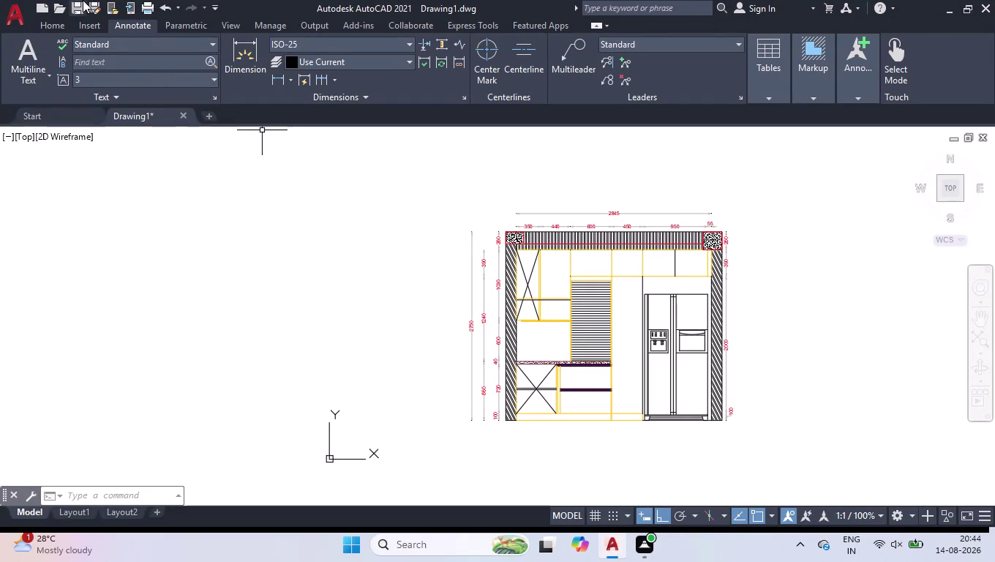
Draw a multiline text box inside the upper-left cabinet panel.
click(50, 22)
click(287, 47)
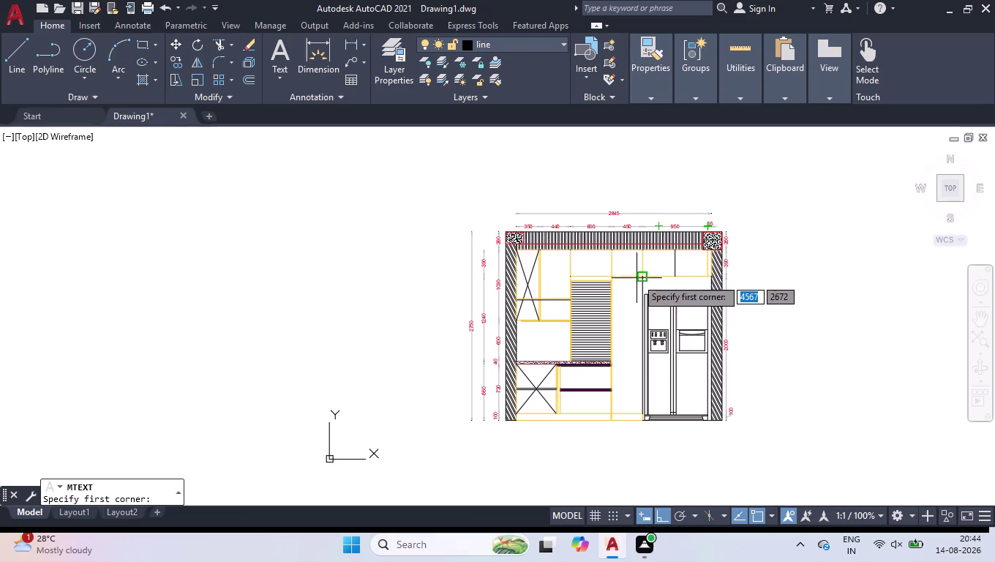
scroll(up, 3)
click(377, 278)
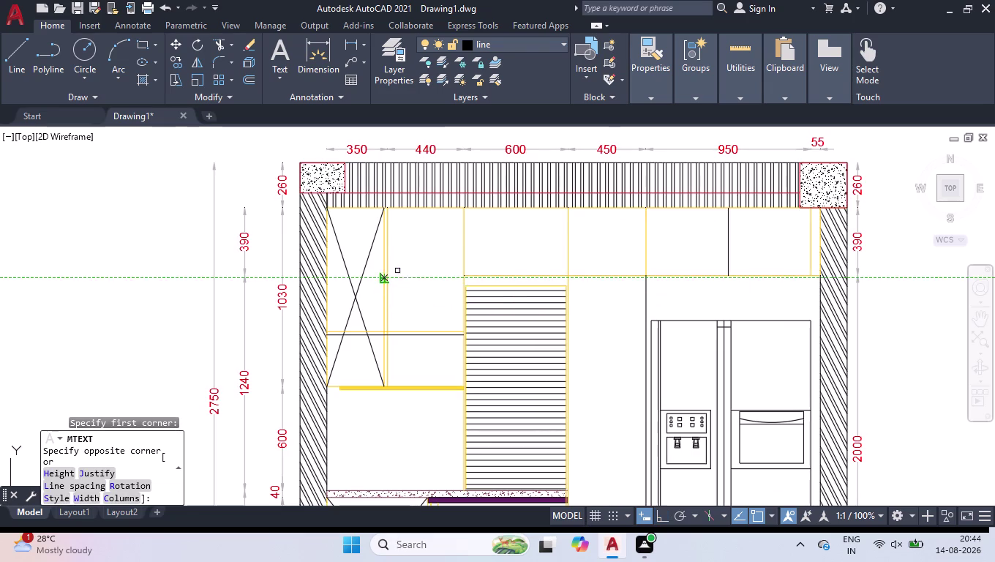
click(423, 311)
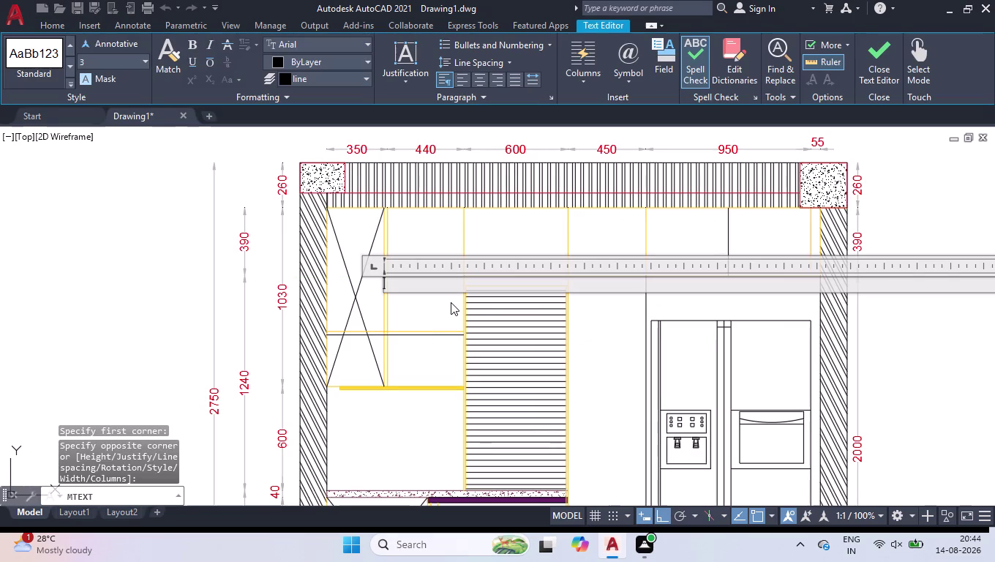
Enter '1-Openable Shutter' and narrow the text width so it wraps onto two lines.
key(1)
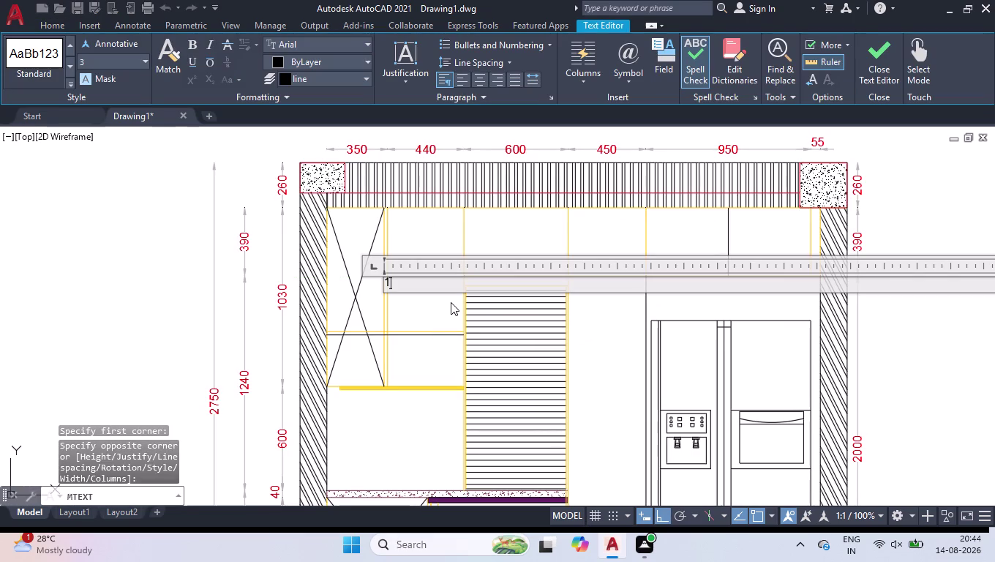
key(minus)
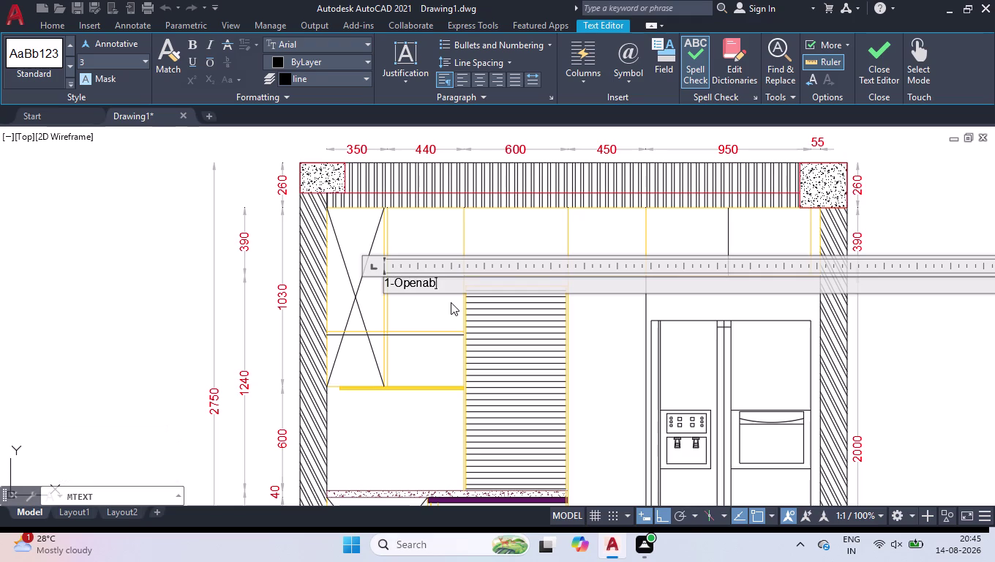
key(space)
key(BackSpace)
key(BackSpace)
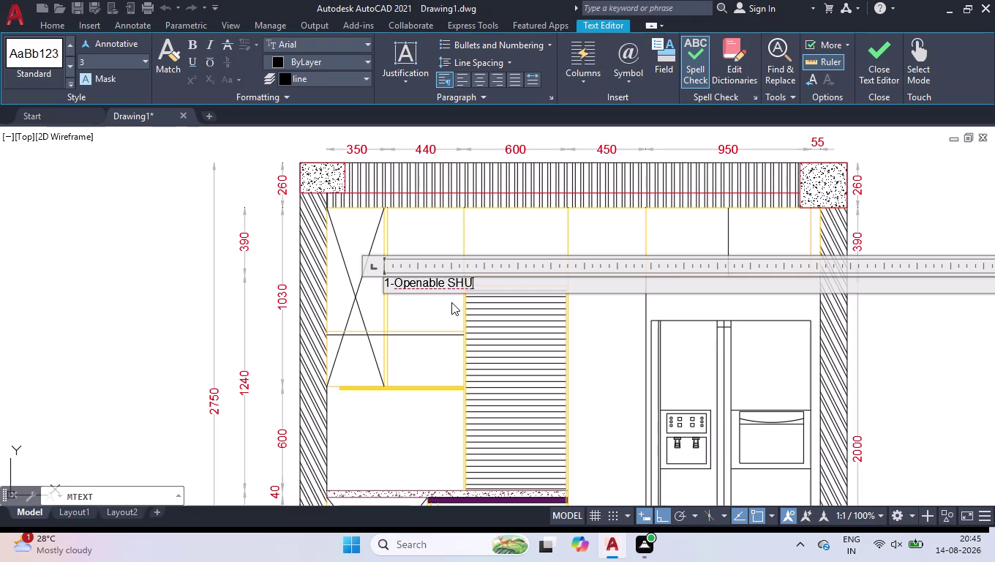
key(BackSpace)
key(BackSpace)
text(hutter)
scroll(down, 3)
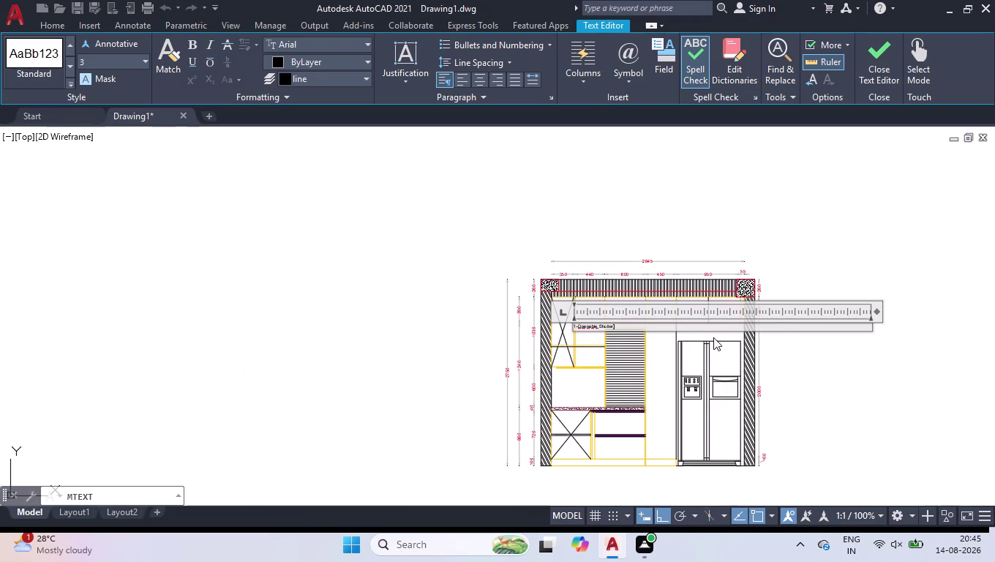
drag(877, 309, 695, 349)
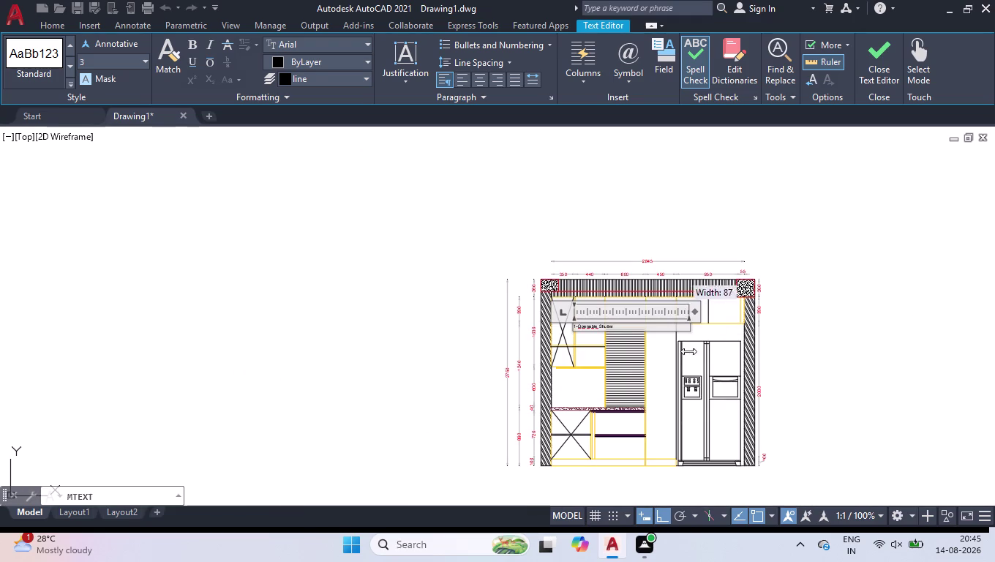
drag(694, 350, 608, 373)
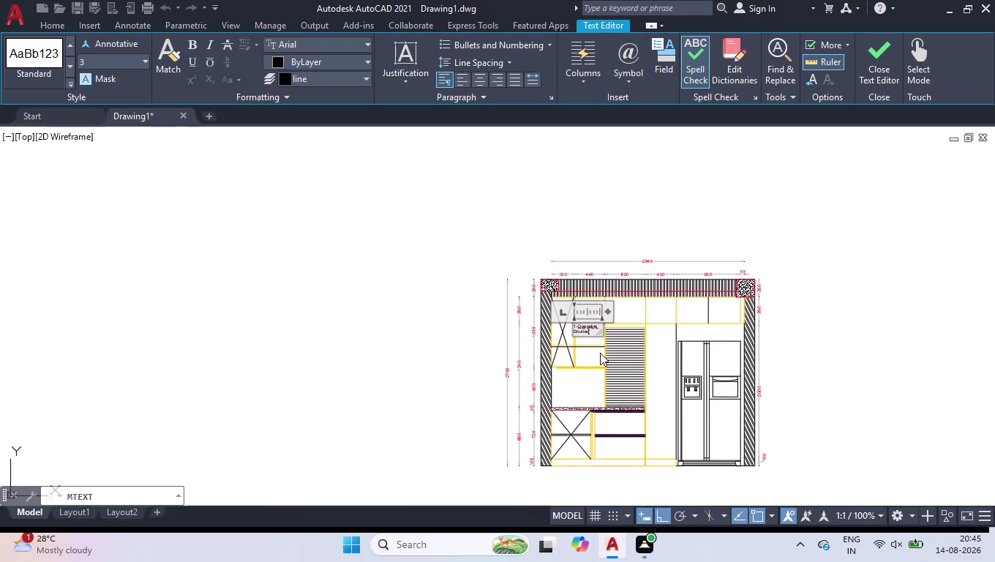
scroll(down, 3)
scroll(up, 3)
scroll(up, 3)
click(564, 298)
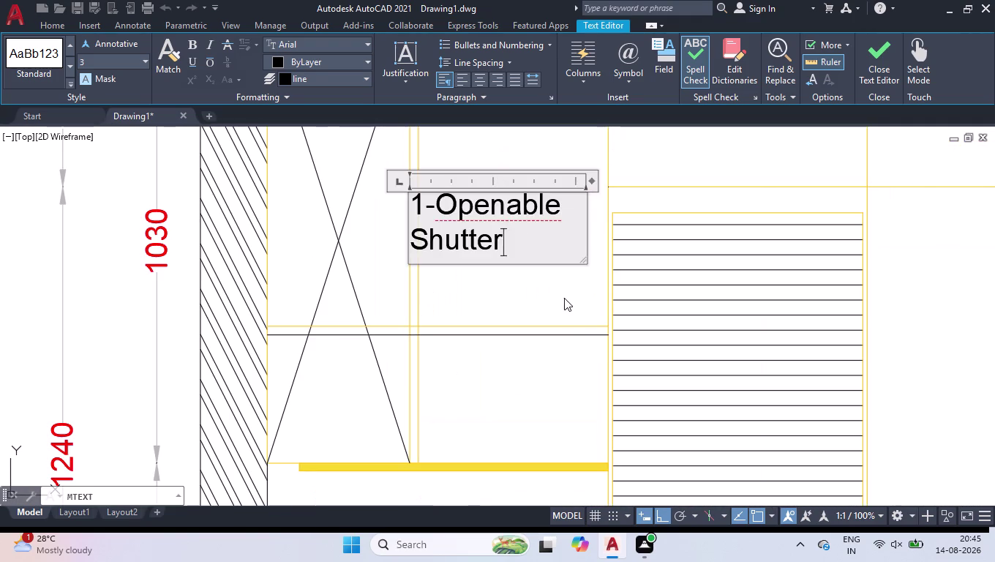
scroll(up, 3)
Place the shutter label, then select it and show its Properties.
click(423, 191)
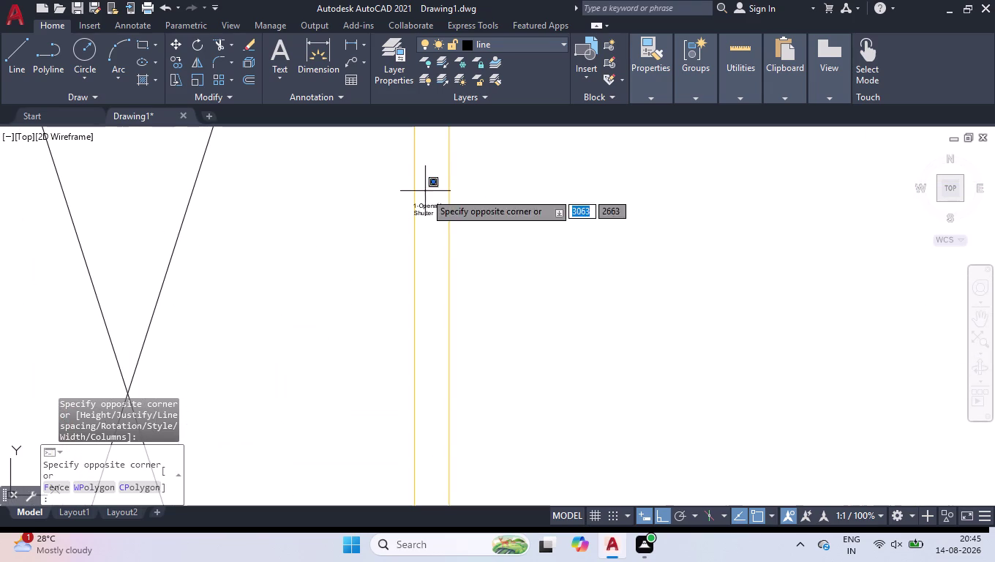
click(423, 215)
key(ctrl+1)
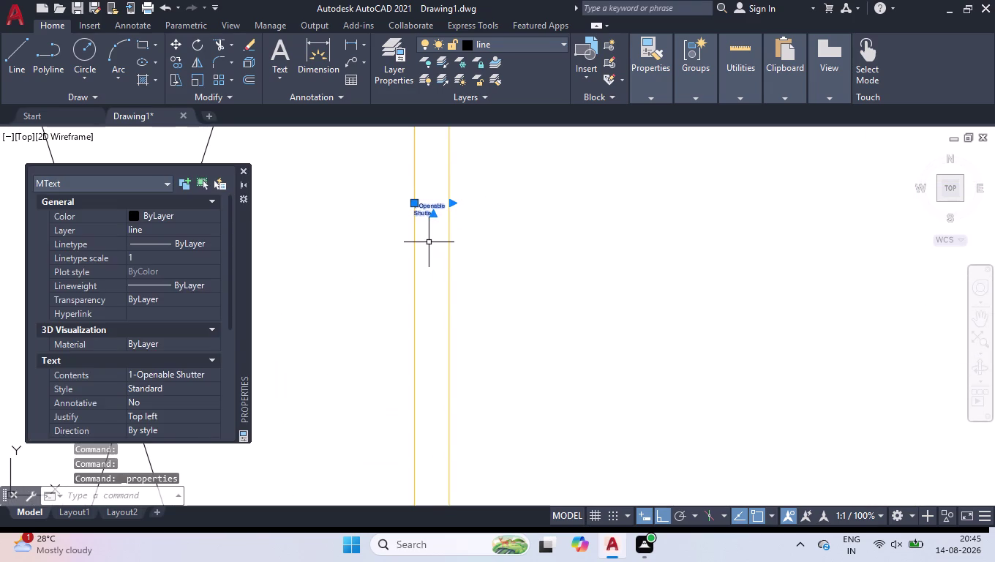
scroll(down, 3)
scroll(down, 3)
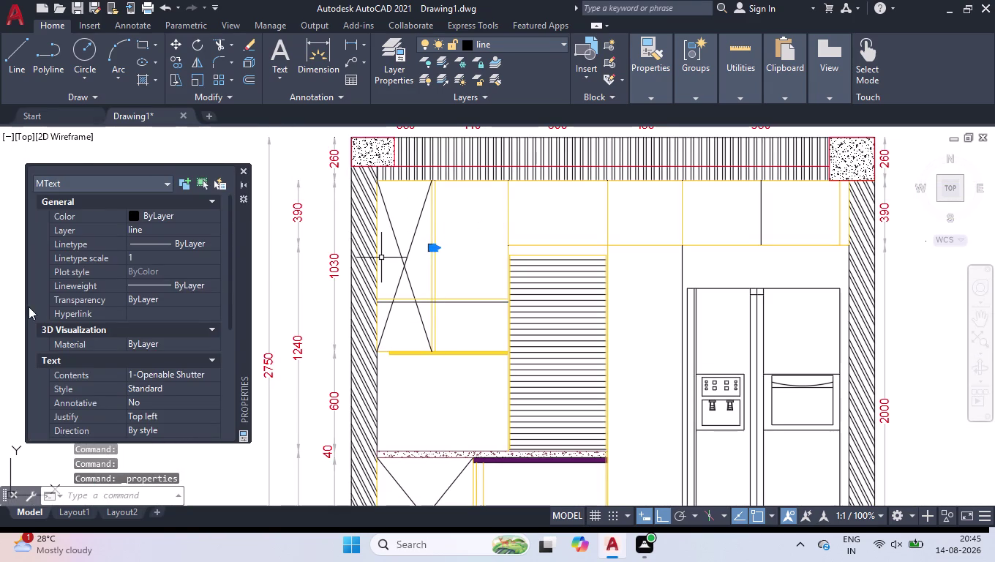
scroll(down, 3)
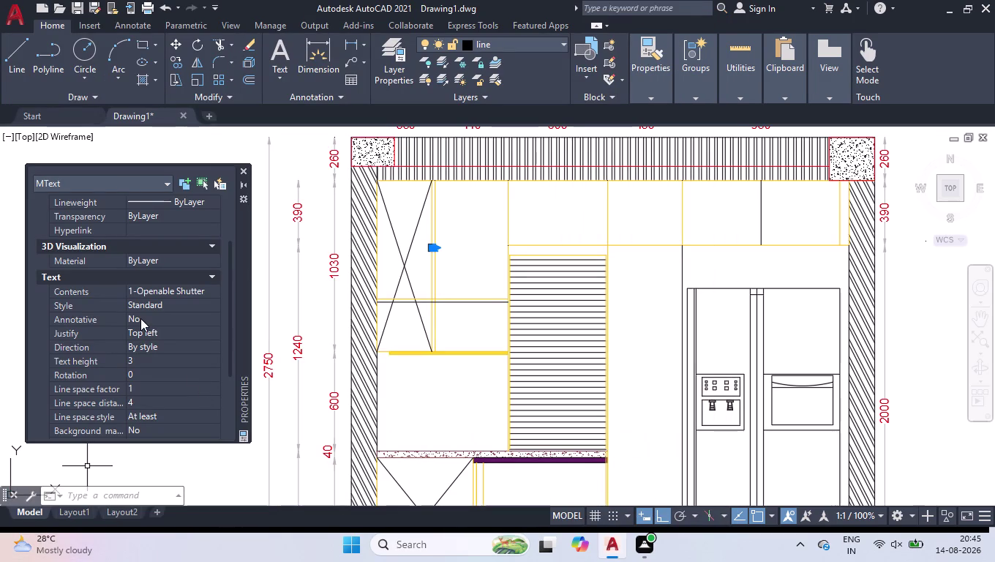
Change the label's text height to 40 and close the Properties palette.
click(142, 359)
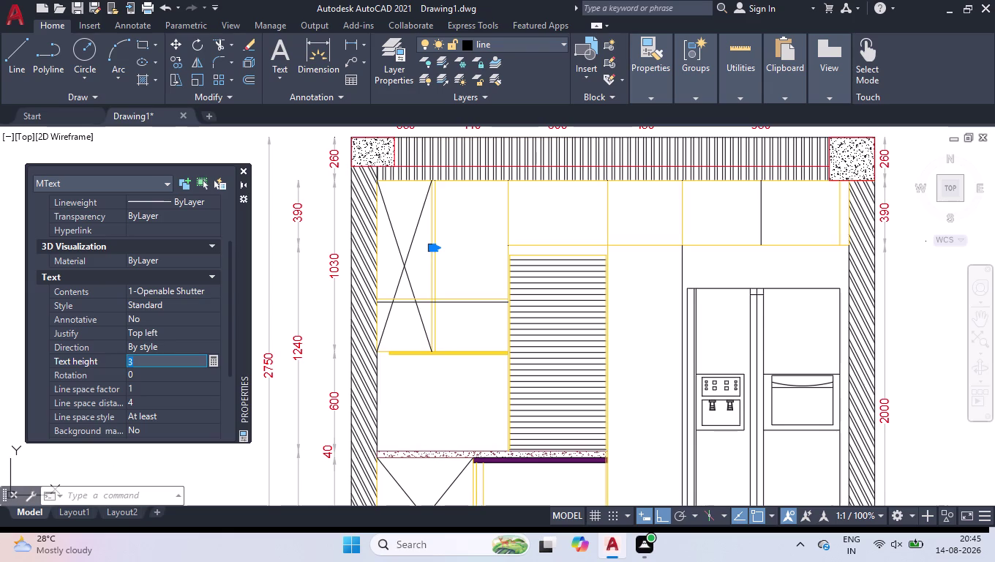
text(30)
key(Return)
click(141, 361)
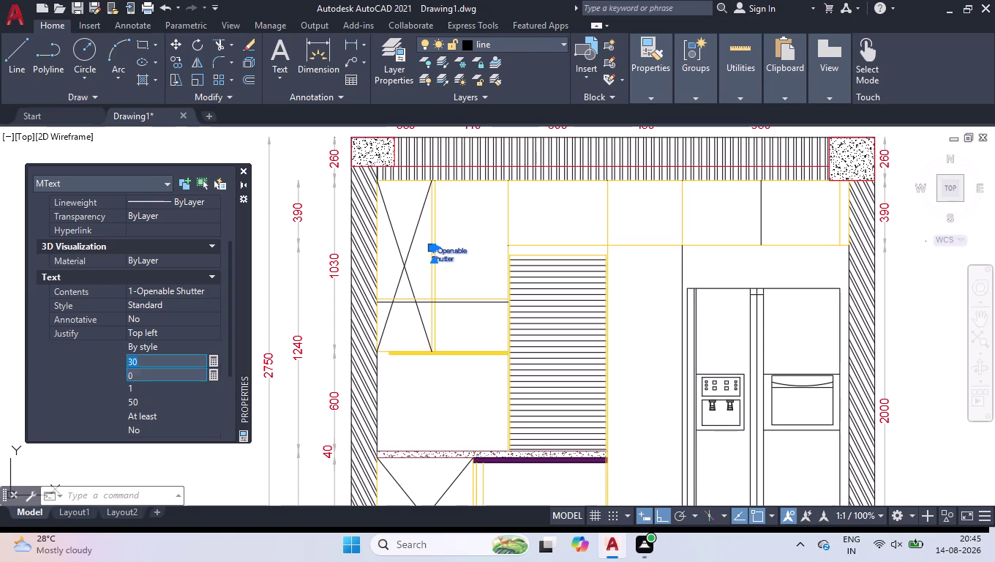
key(4)
key(0)
key(Return)
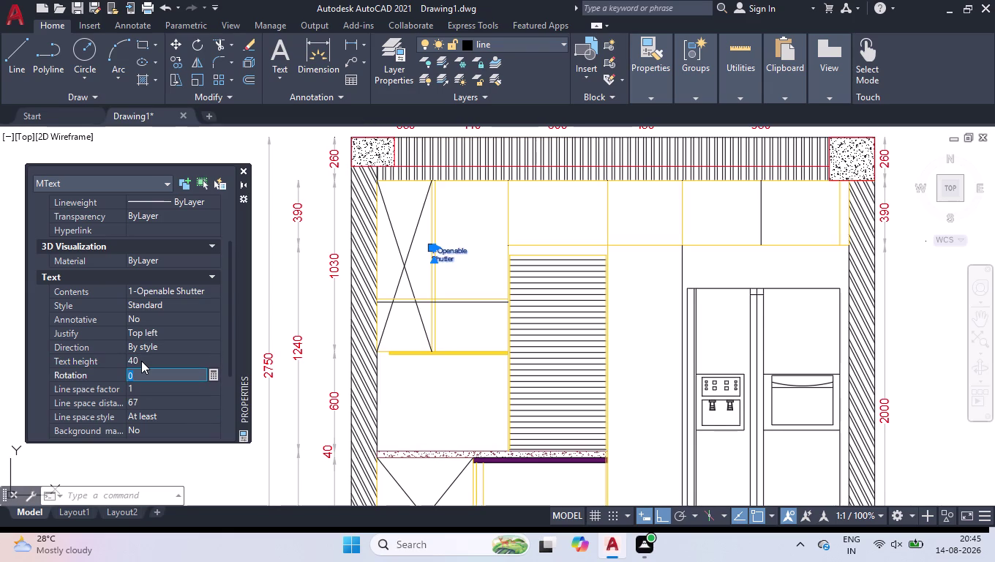
click(243, 172)
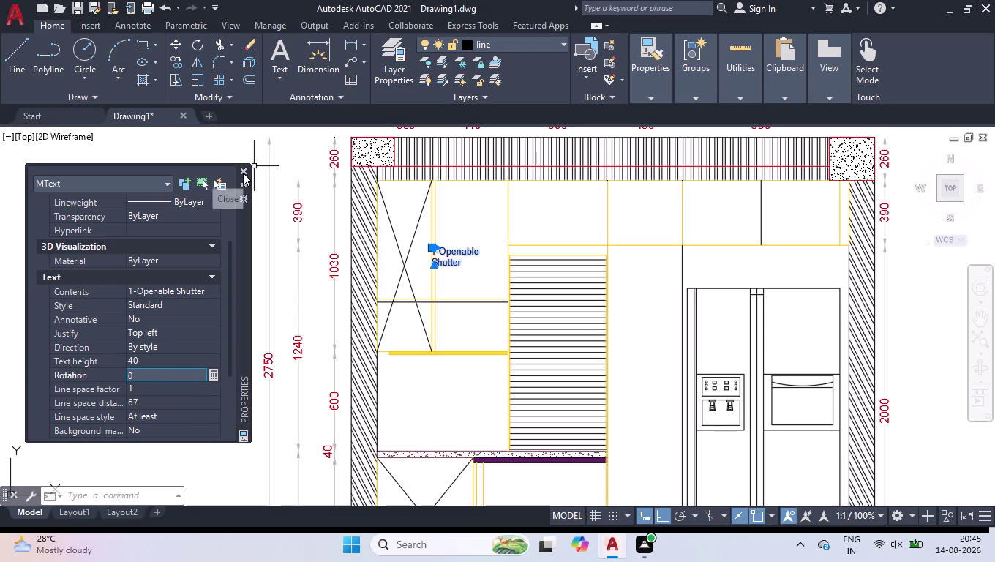
click(488, 204)
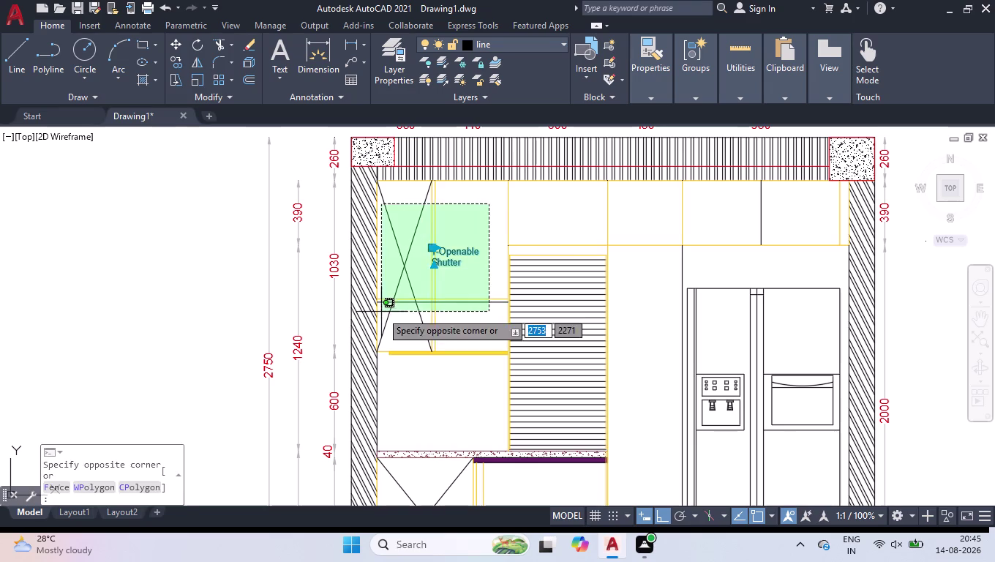
Move the 1-Openable Shutter label to a better spot in the upper-left panel.
click(381, 311)
scroll(up, 3)
click(474, 241)
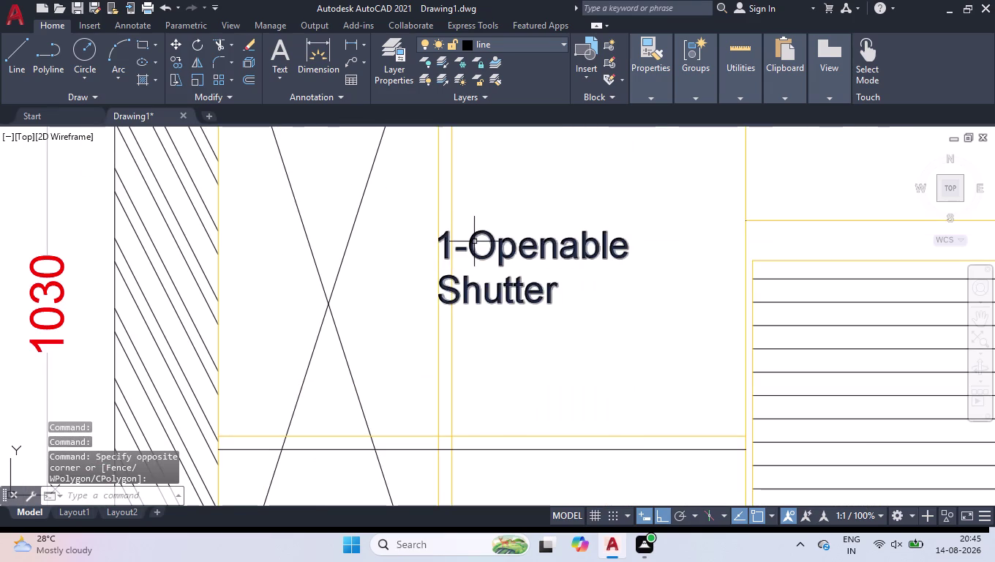
click(440, 232)
scroll(down, 3)
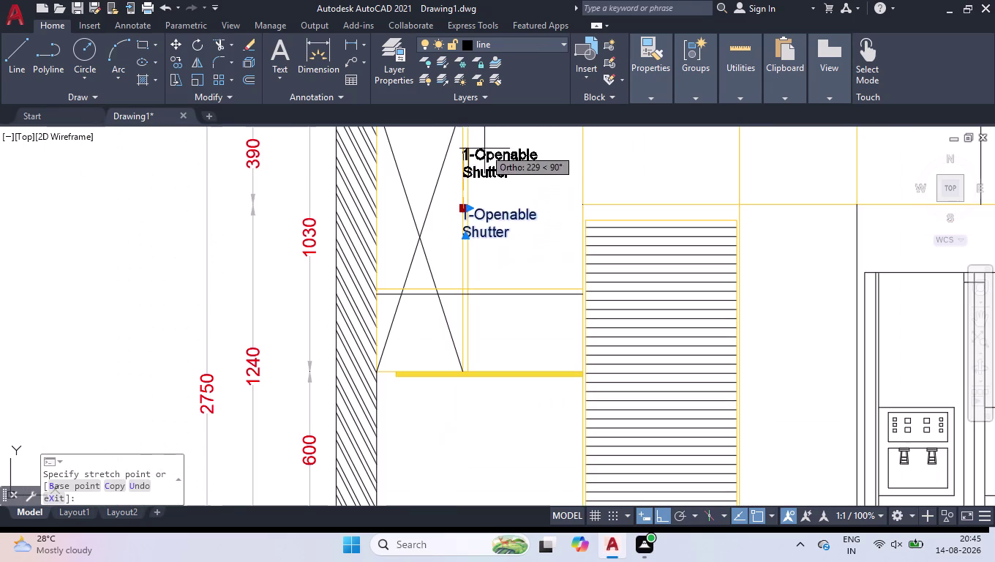
click(680, 519)
scroll(down, 3)
scroll(up, 3)
scroll(up, 3)
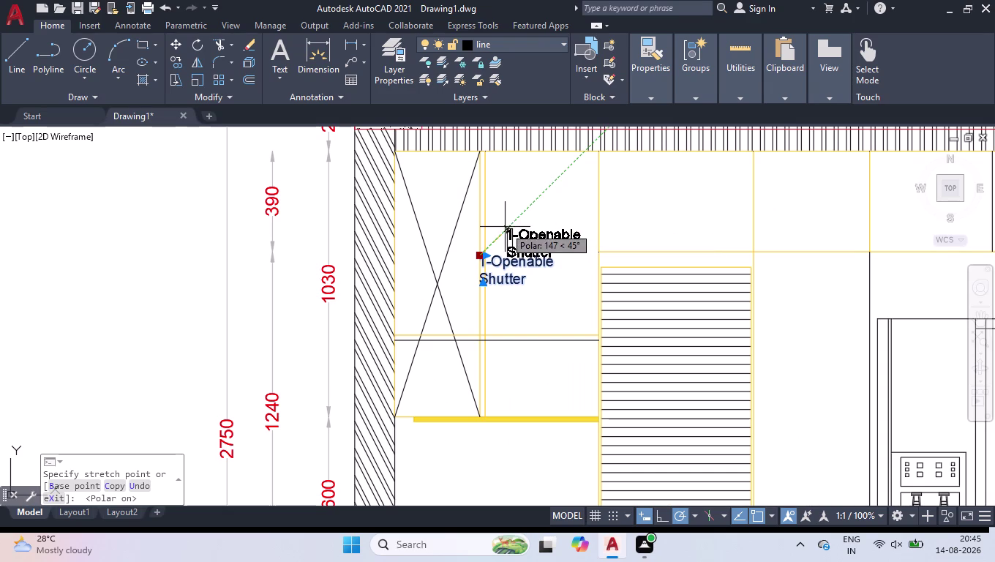
click(505, 227)
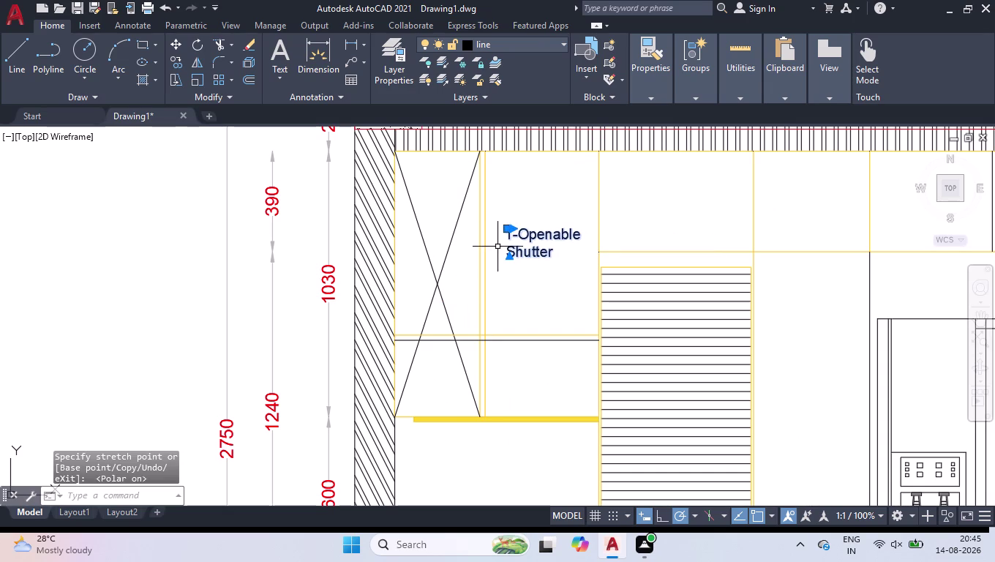
Copy the shutter label into two lower-left panels, the next upper panel and the roller shutter panel.
text(co)
key(Return)
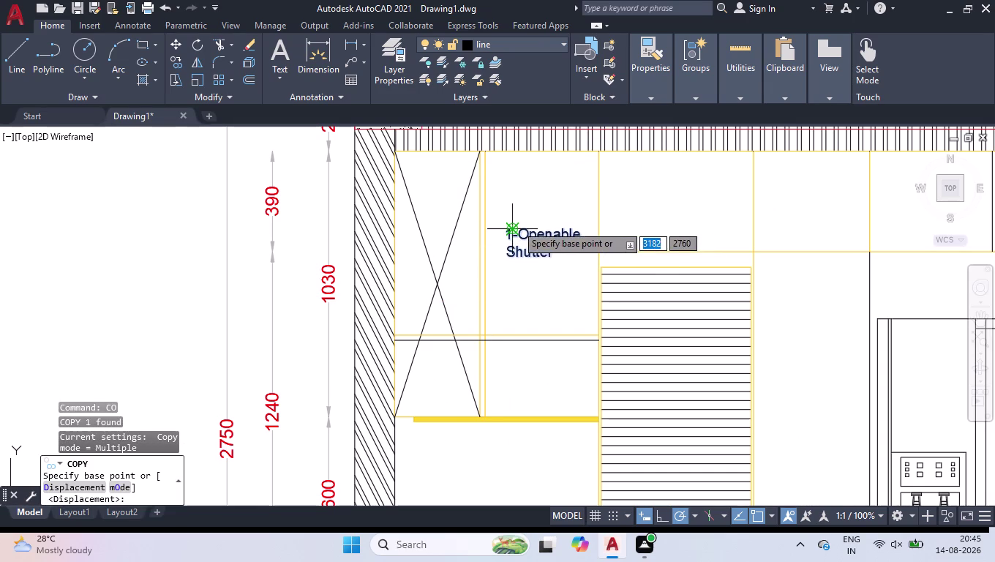
click(502, 235)
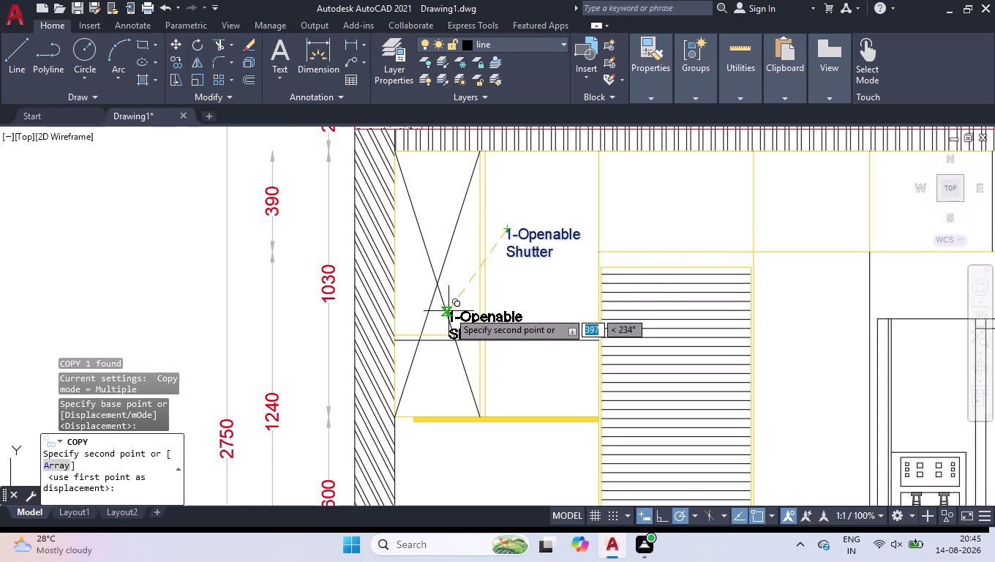
click(449, 310)
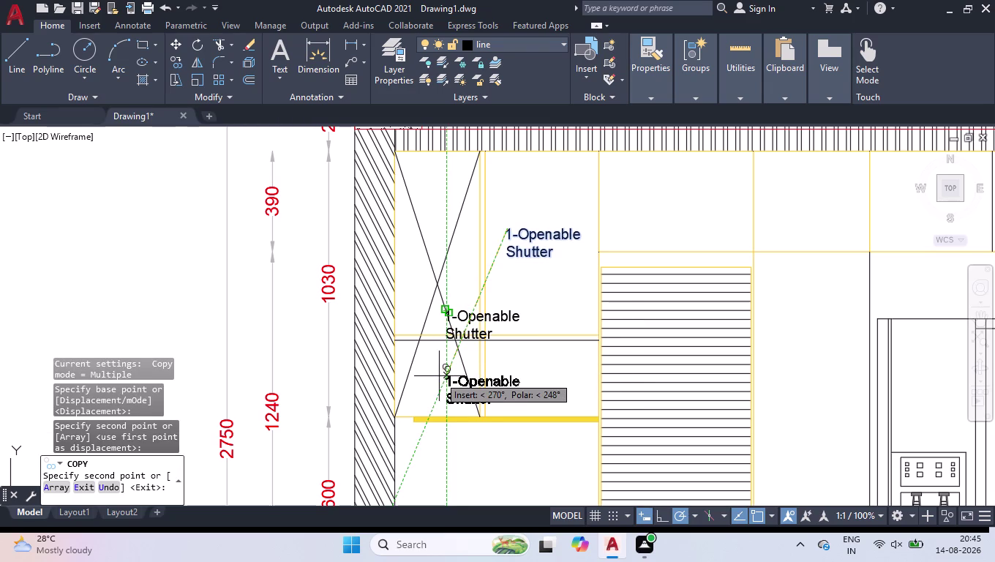
click(439, 376)
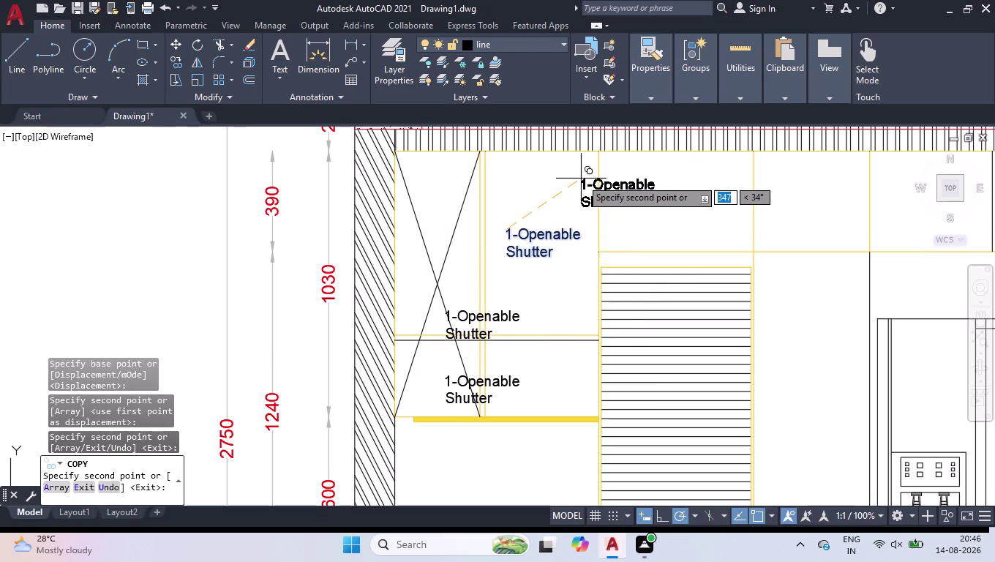
click(583, 179)
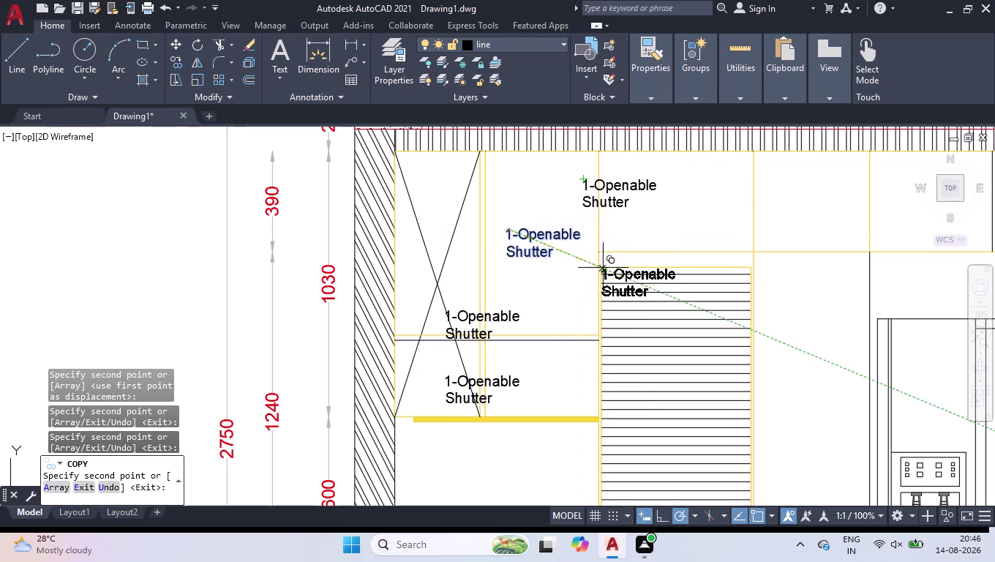
click(586, 289)
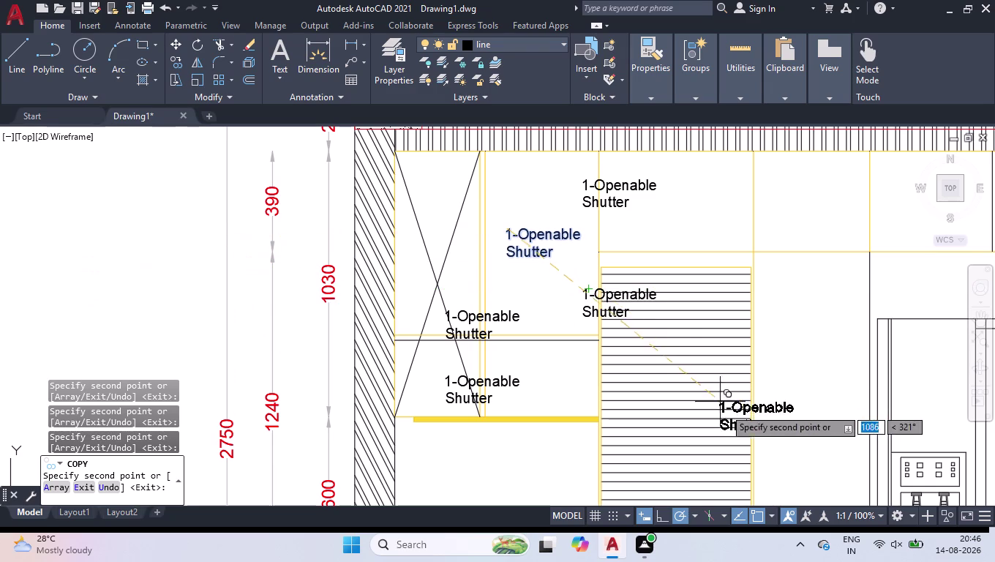
Add label copies to the slatted panel, an upper cabinet, and cabinets above and beside the fridge.
scroll(up, 3)
click(483, 329)
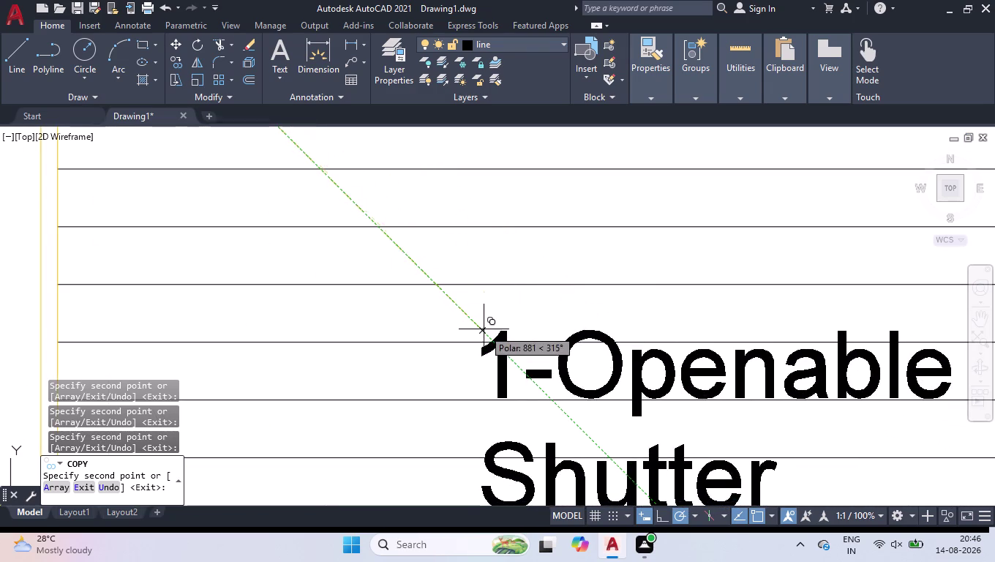
scroll(down, 3)
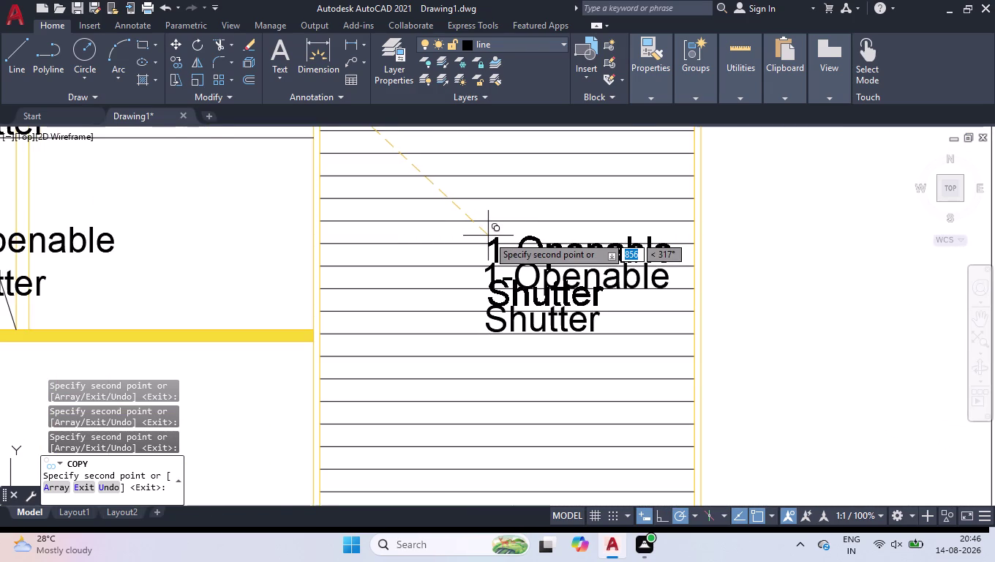
scroll(down, 3)
scroll(down, 3)
scroll(up, 3)
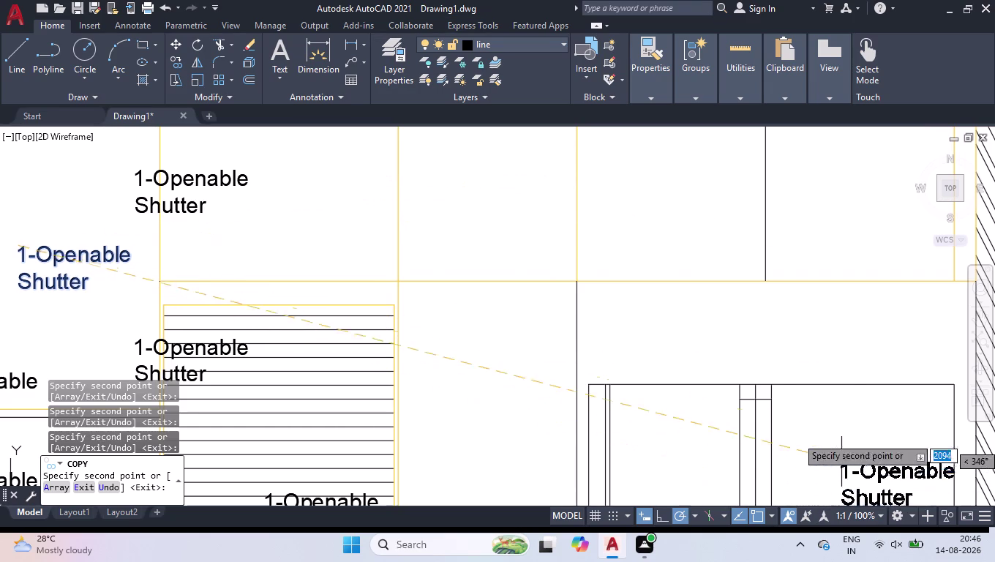
click(438, 154)
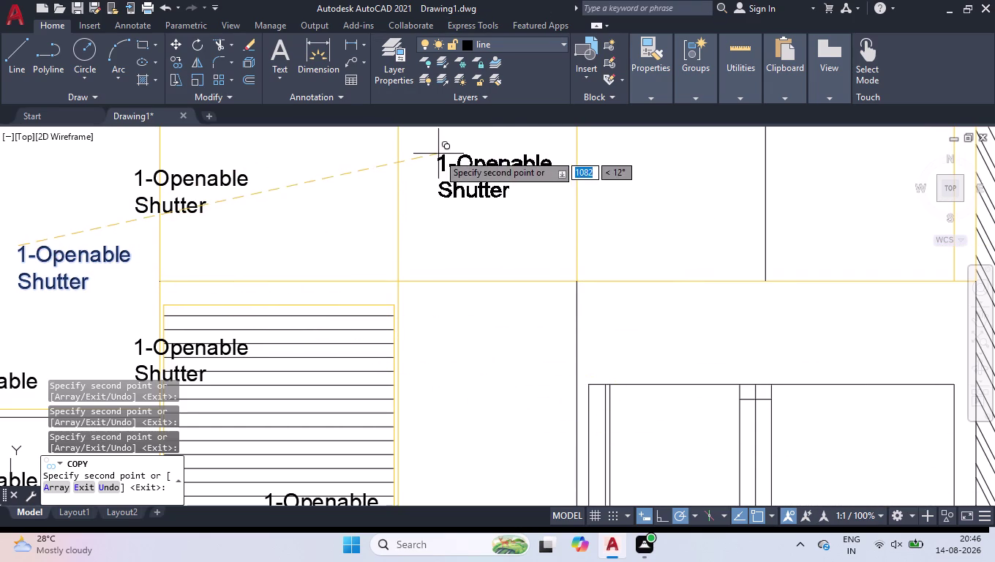
scroll(down, 3)
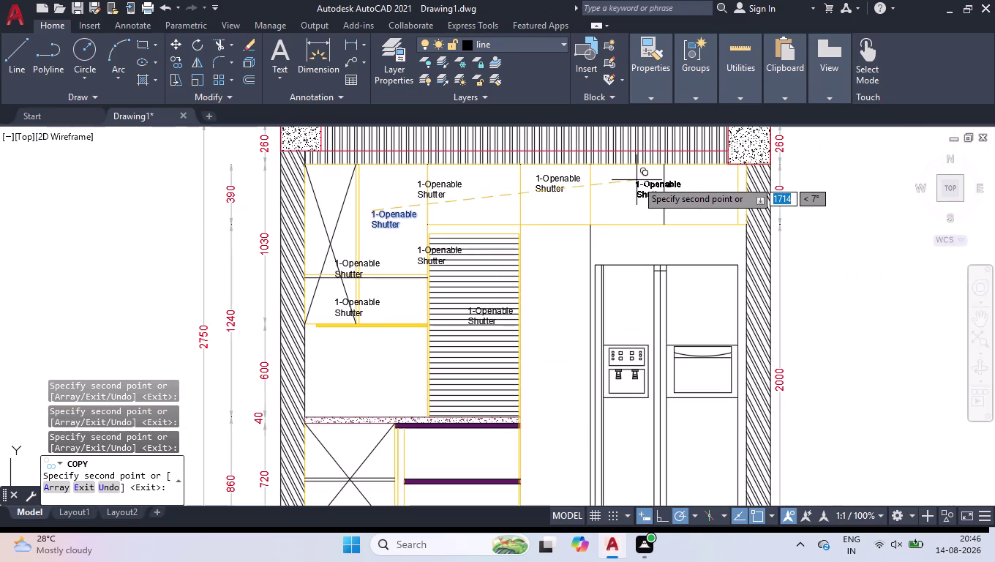
click(648, 182)
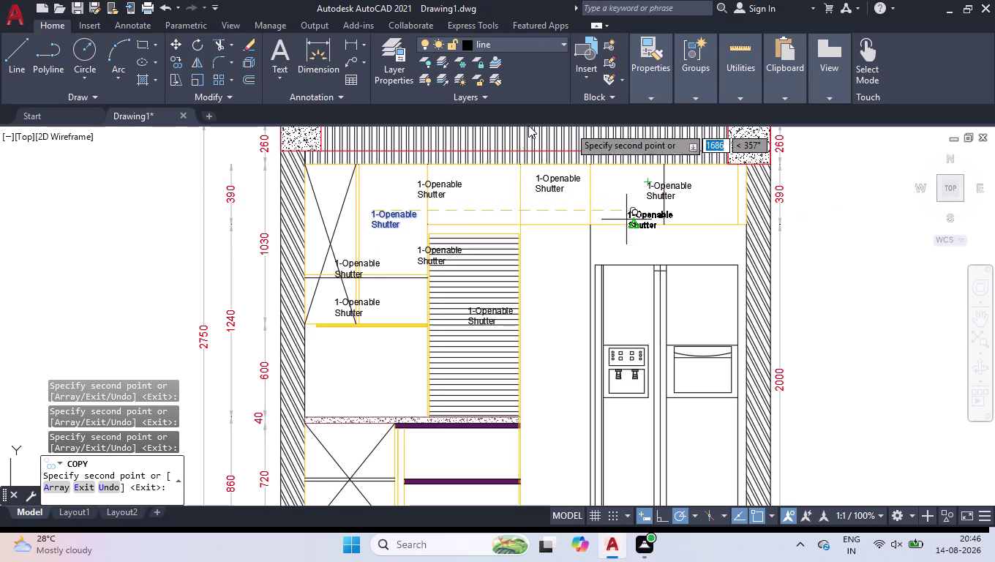
click(531, 270)
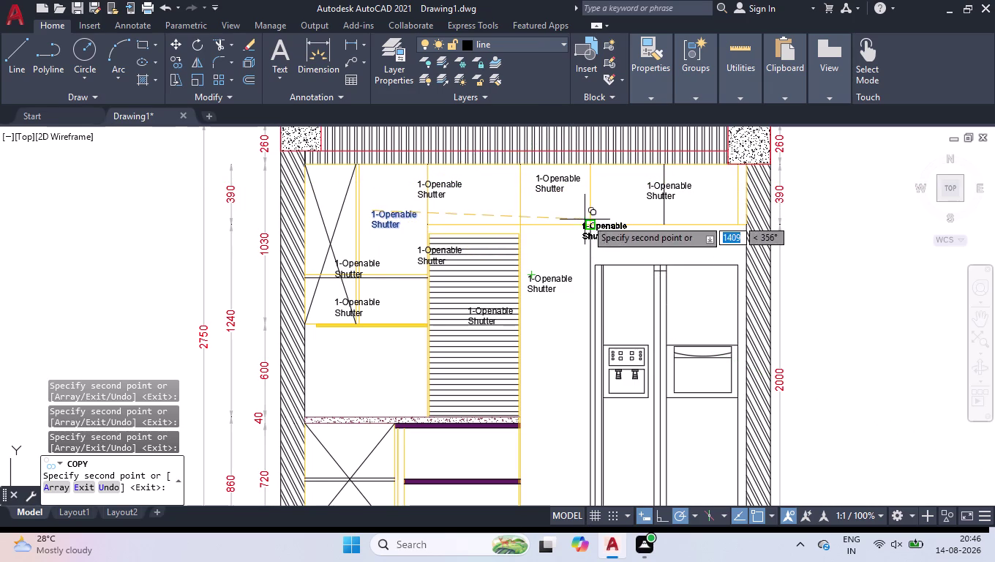
Add copies to a lower panel and the crossed base cabinet, then end the copy.
scroll(down, 3)
scroll(up, 3)
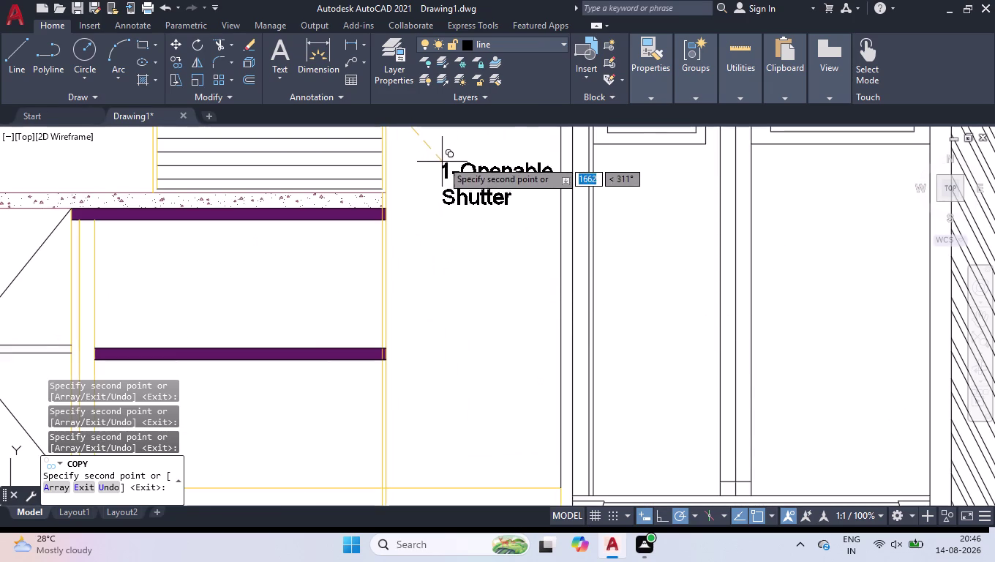
click(442, 160)
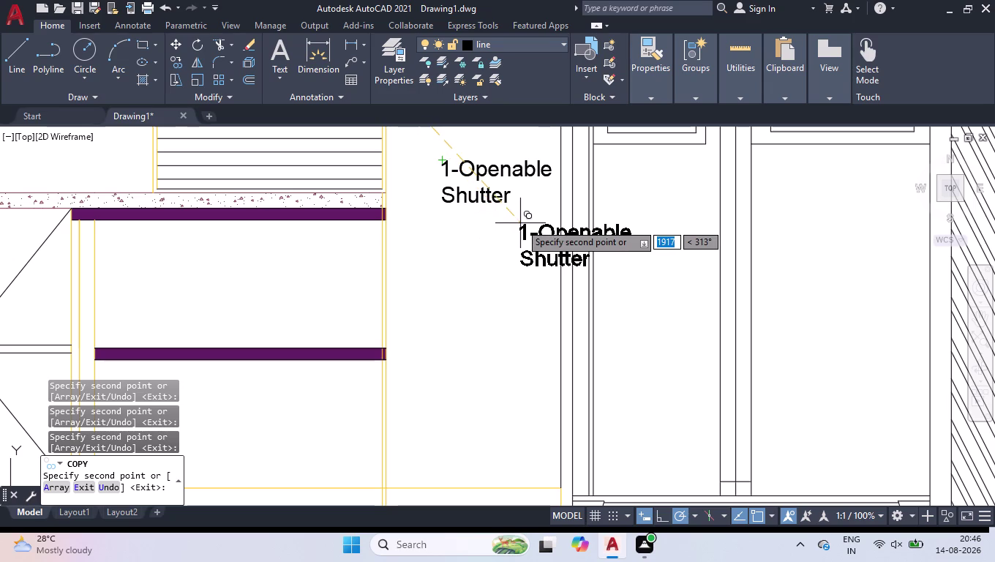
scroll(down, 3)
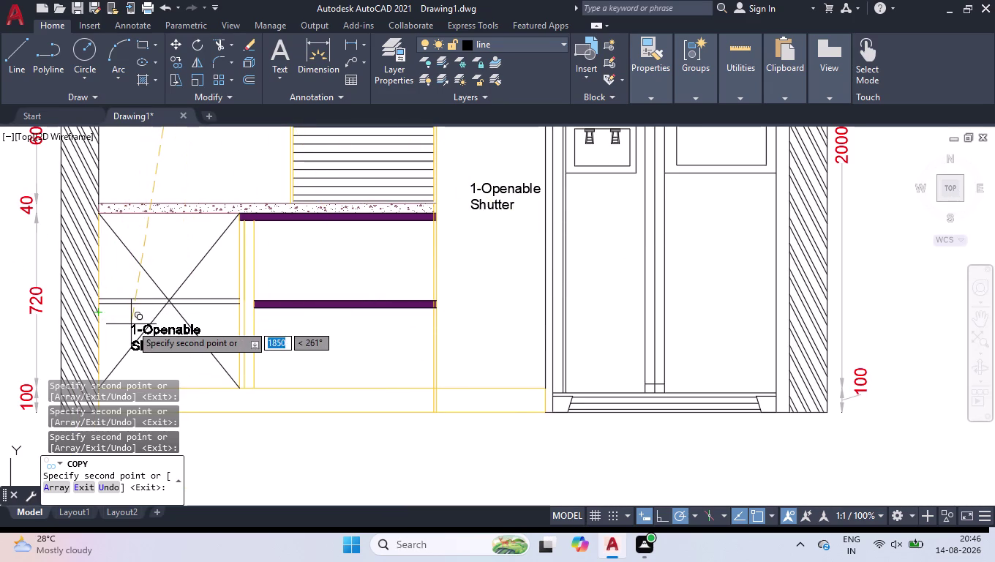
click(132, 324)
click(313, 244)
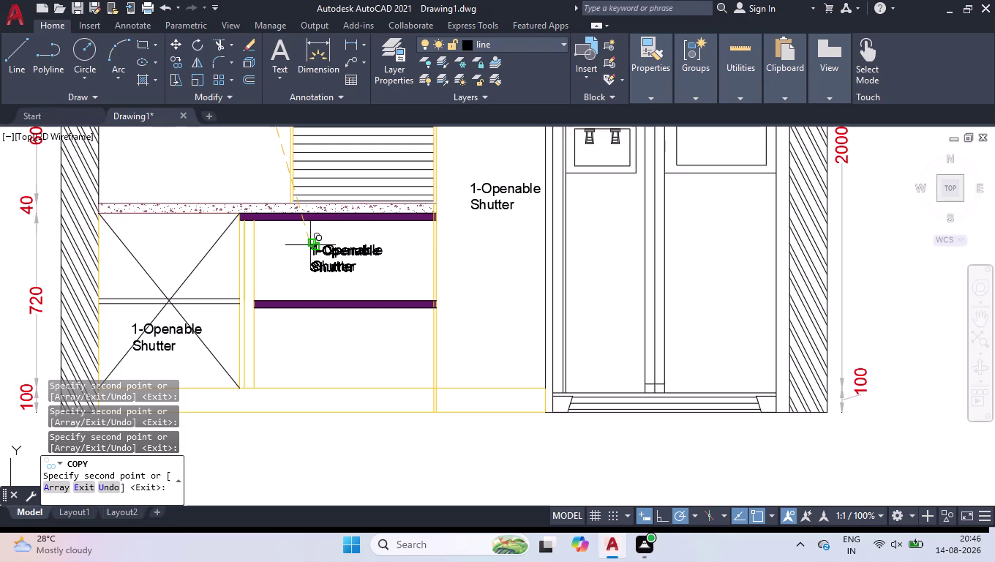
key(Return)
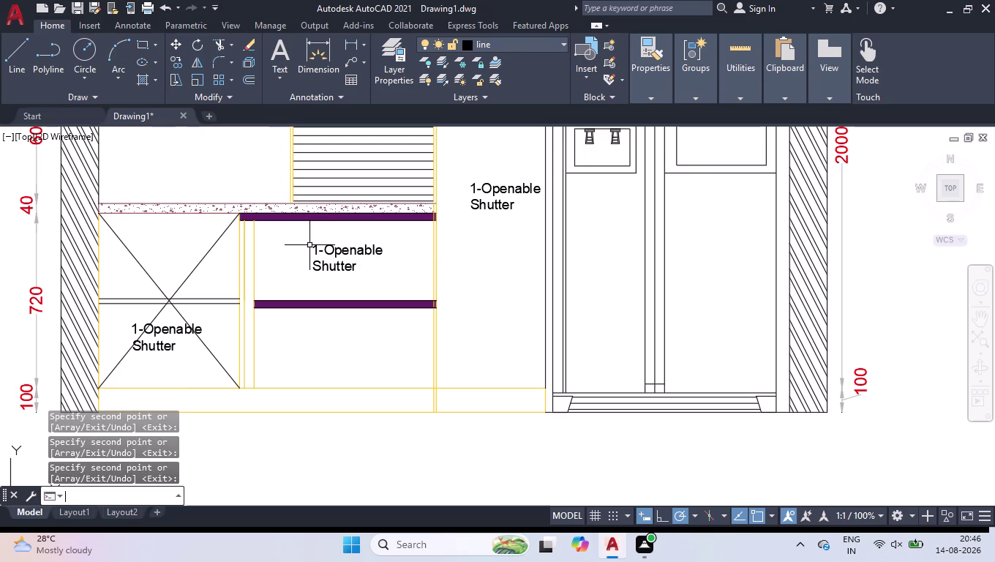
scroll(down, 3)
scroll(down, 3)
scroll(up, 3)
scroll(up, 3)
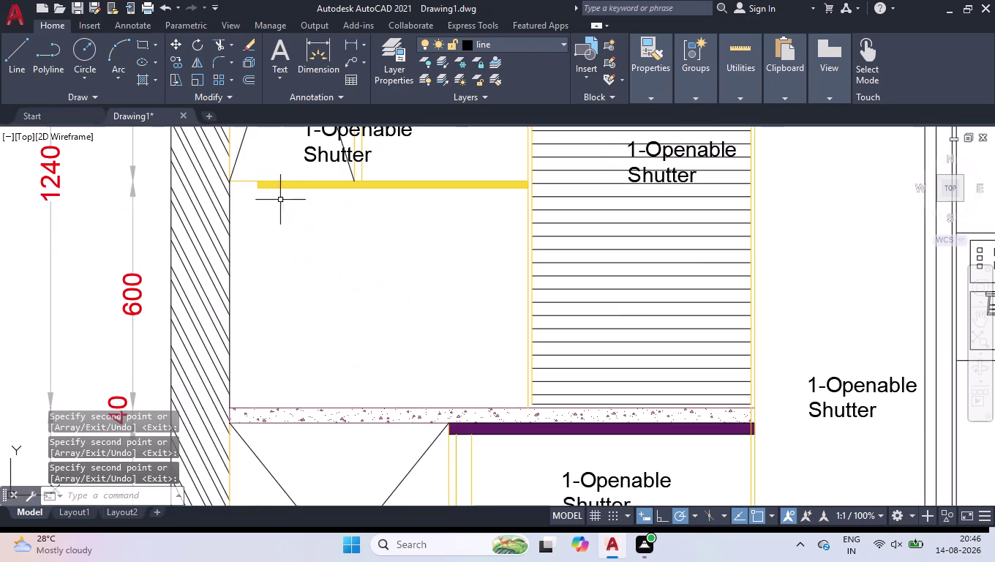
scroll(down, 3)
scroll(up, 3)
scroll(down, 3)
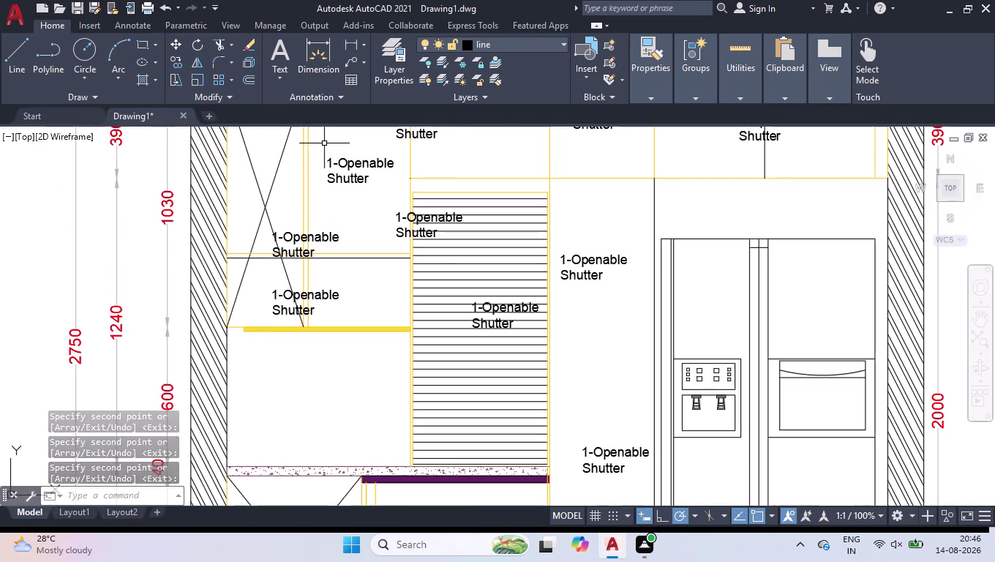
scroll(up, 3)
Start rewriting the crossed base cabinet's label as '1-L Corner' and widen its box to one line.
click(288, 367)
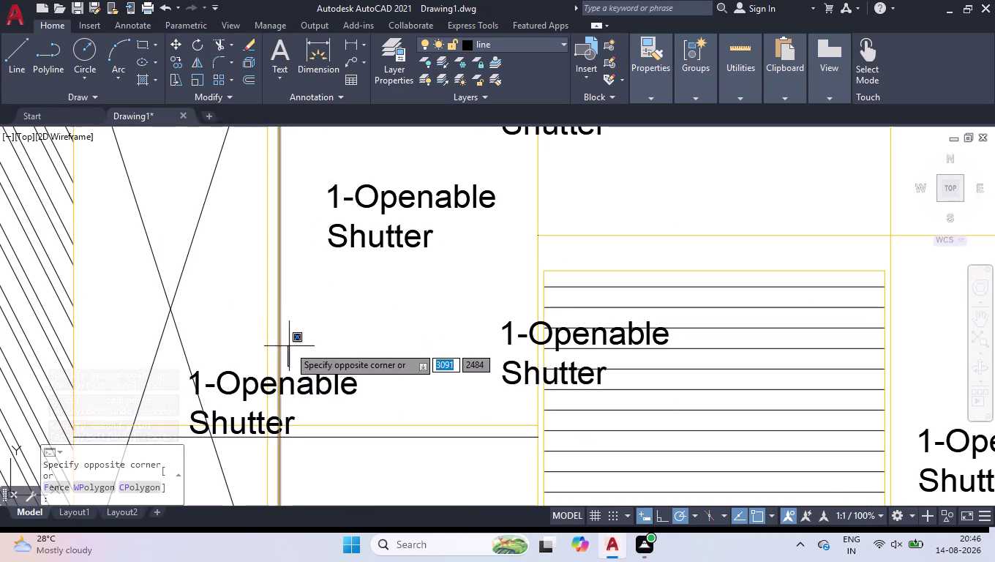
click(306, 368)
double_click(310, 379)
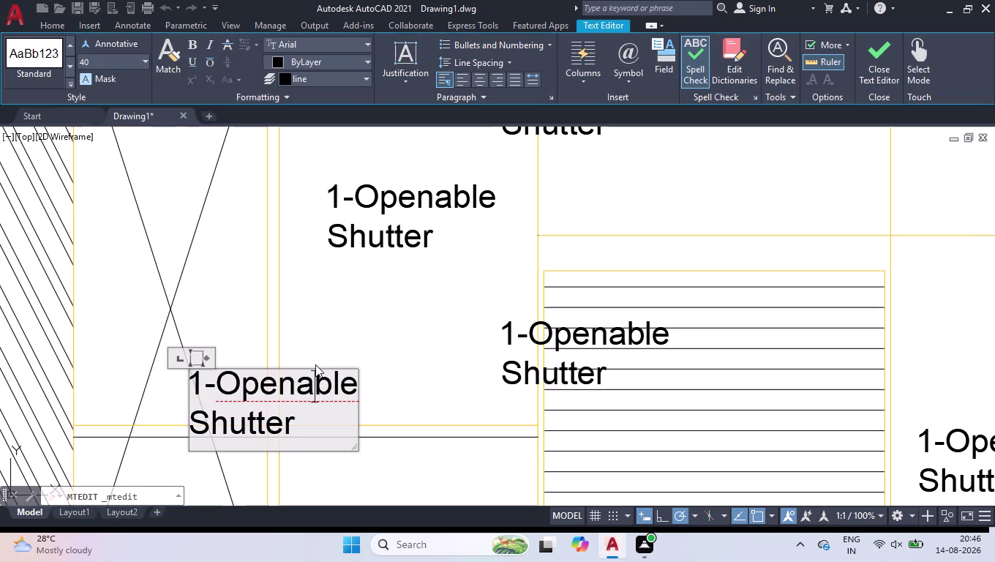
key(ctrl+a)
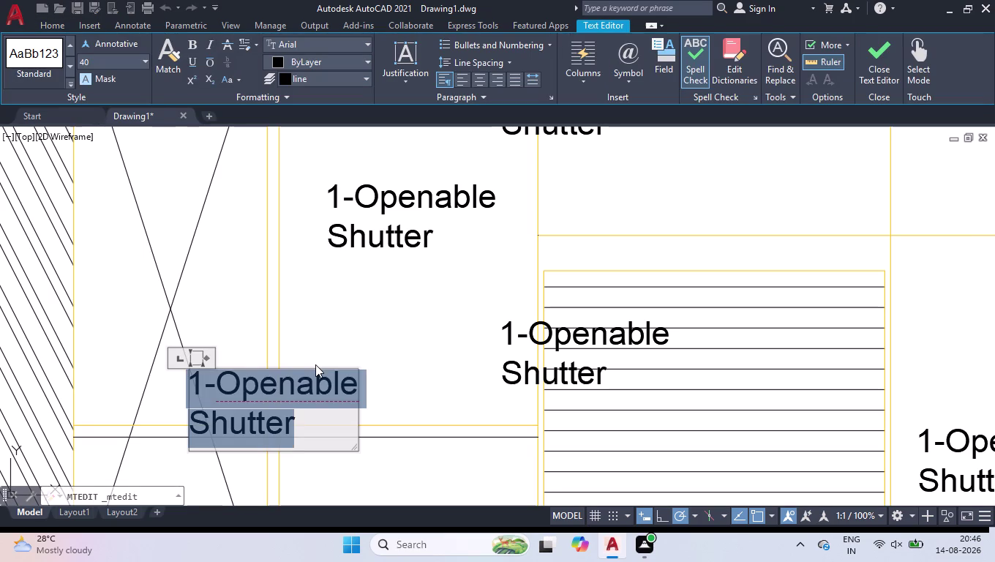
key(1)
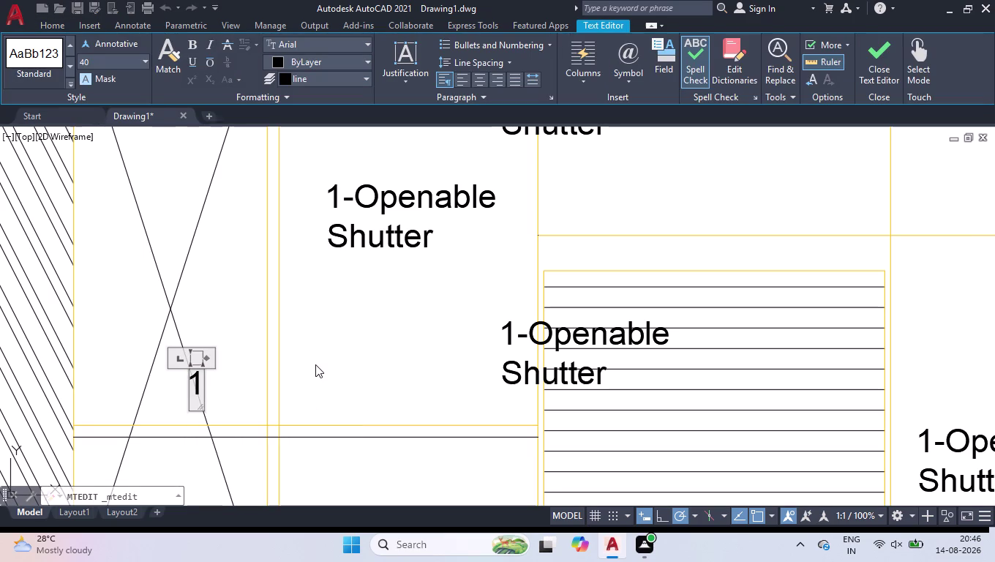
text(-L)
key(space)
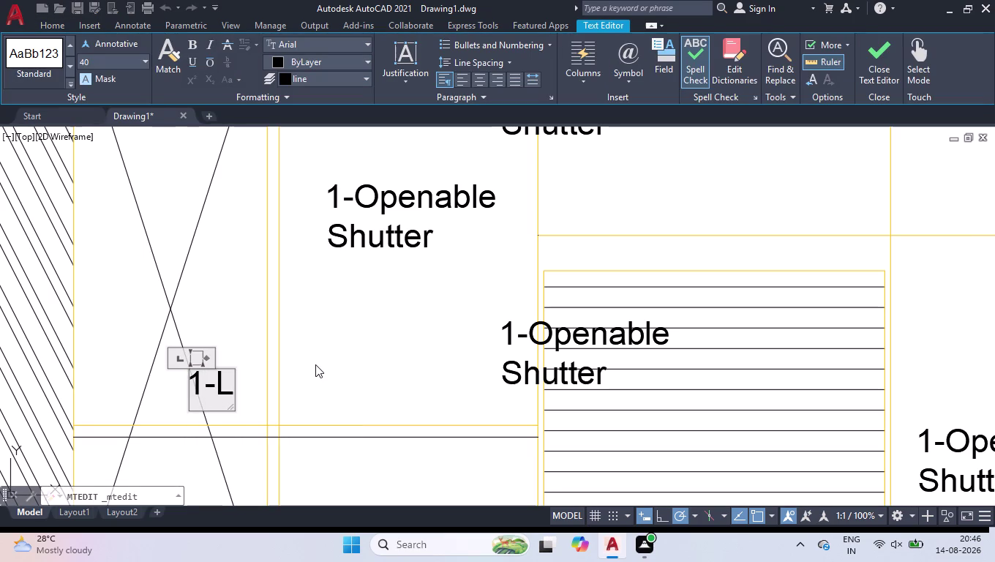
text(C)
text(ot)
key(BackSpace)
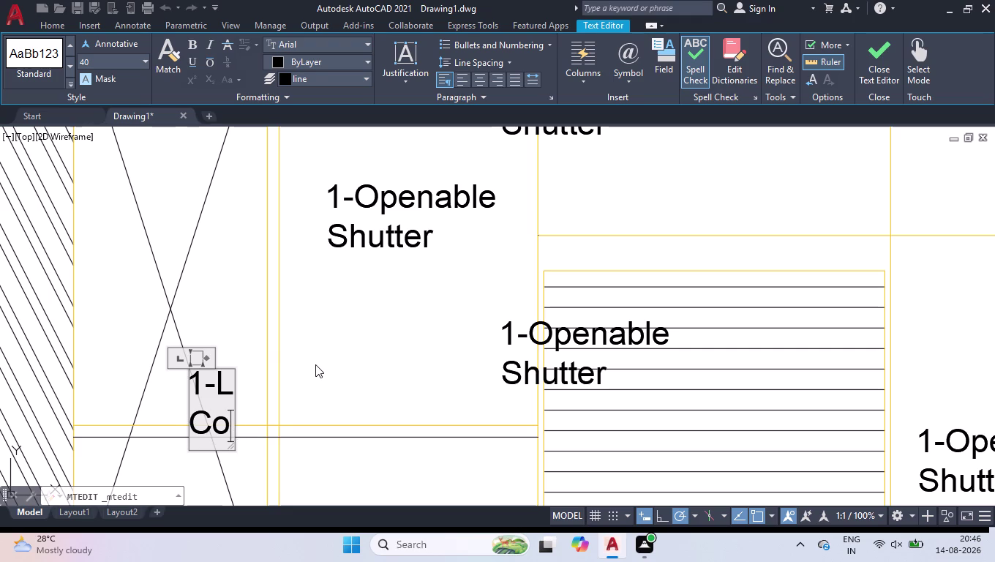
key(r)
text(er)
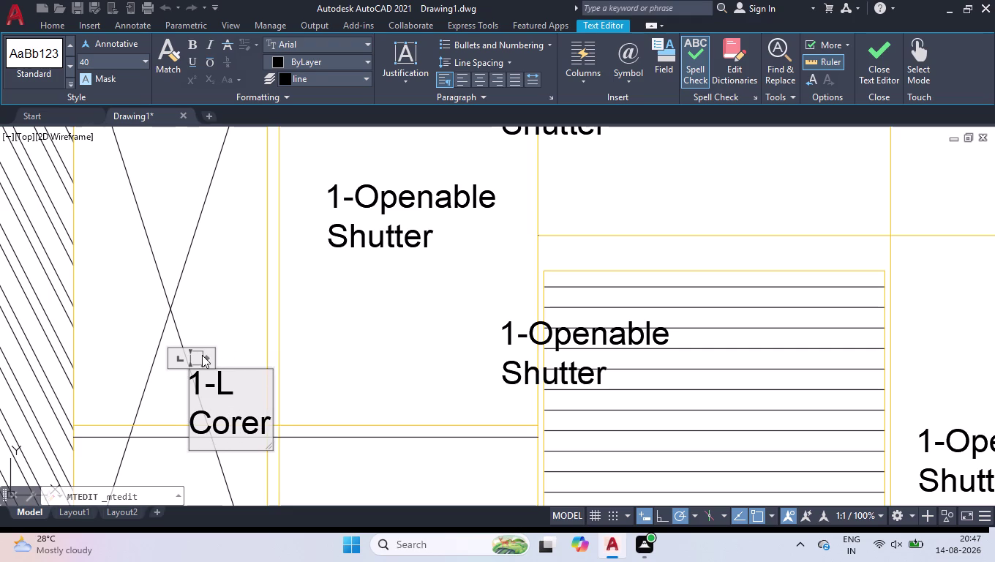
drag(206, 356, 488, 489)
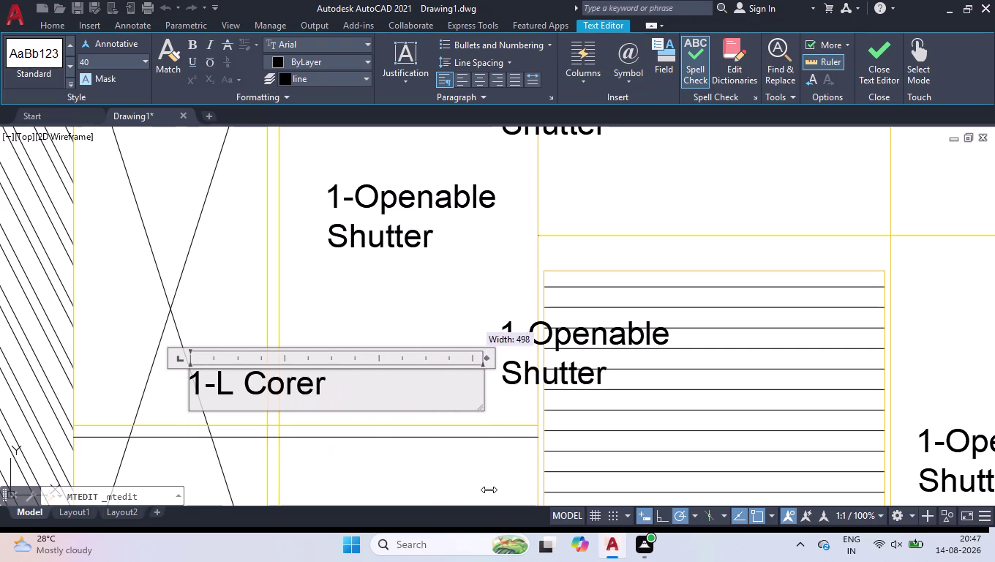
drag(488, 489, 587, 506)
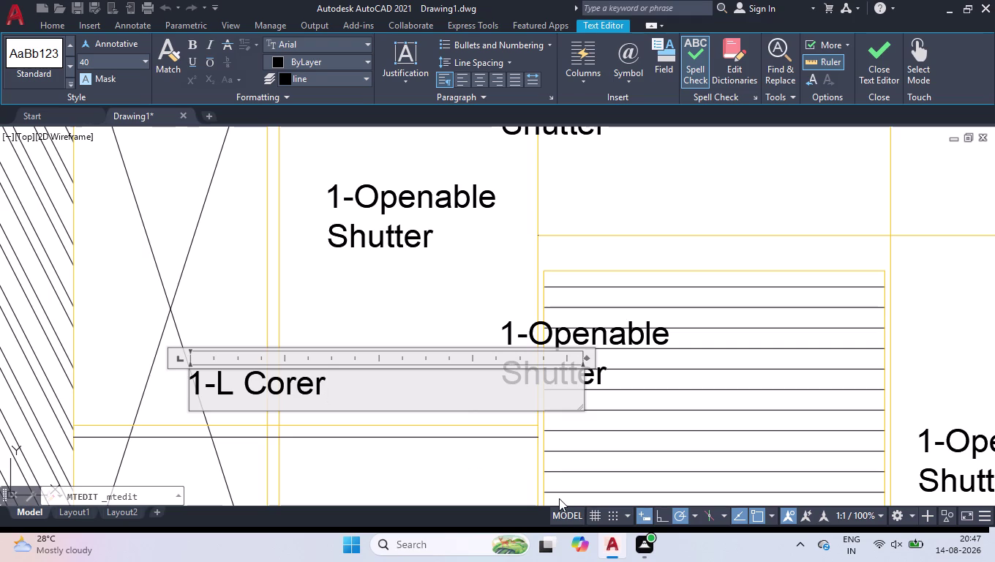
Fix the 'Corer' typo and complete the label as '1-L Corner Fix.Shelf'.
key(space)
key(BackSpace)
key(BackSpace)
key(BackSpace)
text(ner)
key(space)
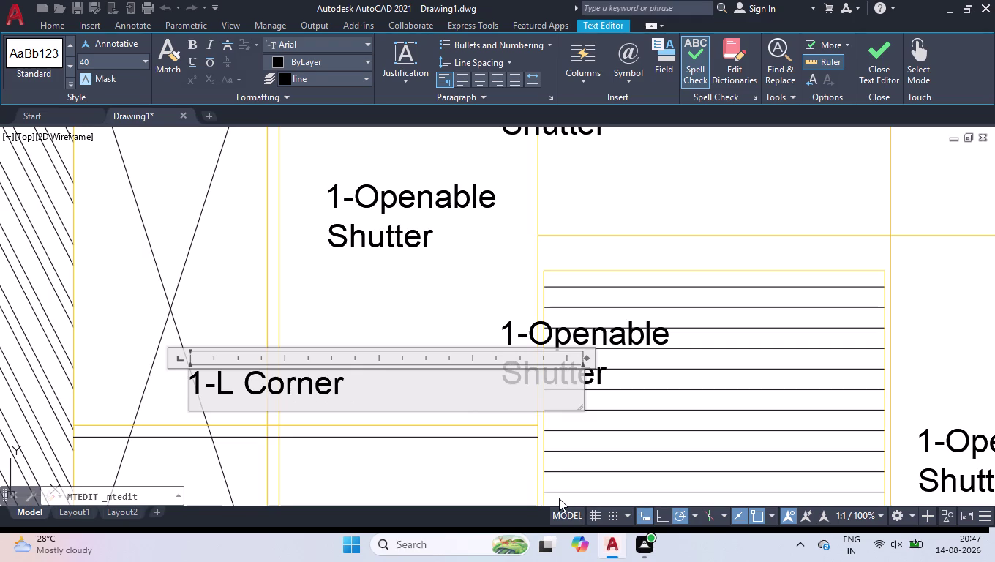
key(f)
text(ix)
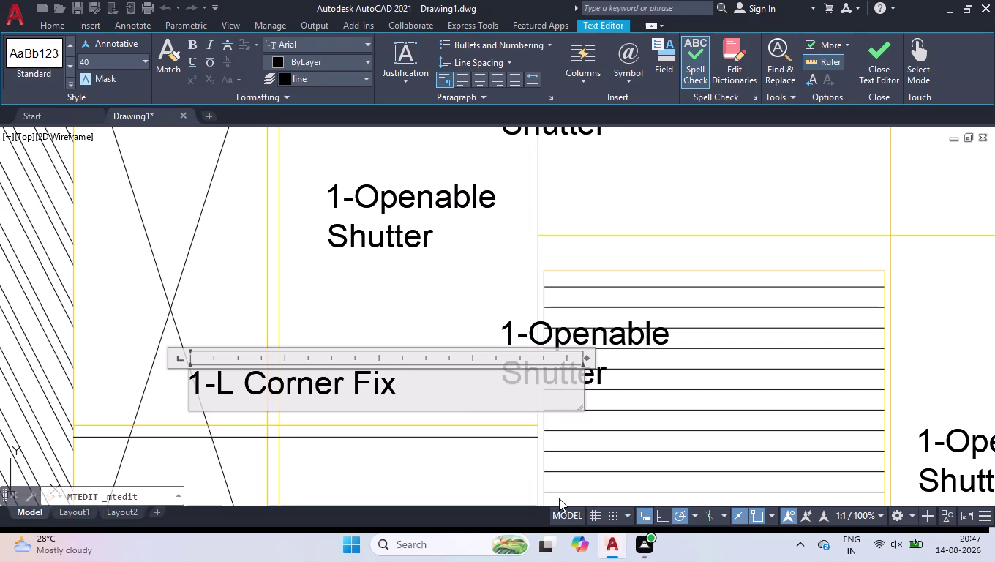
key(space)
key(BackSpace)
key(period)
text(he)
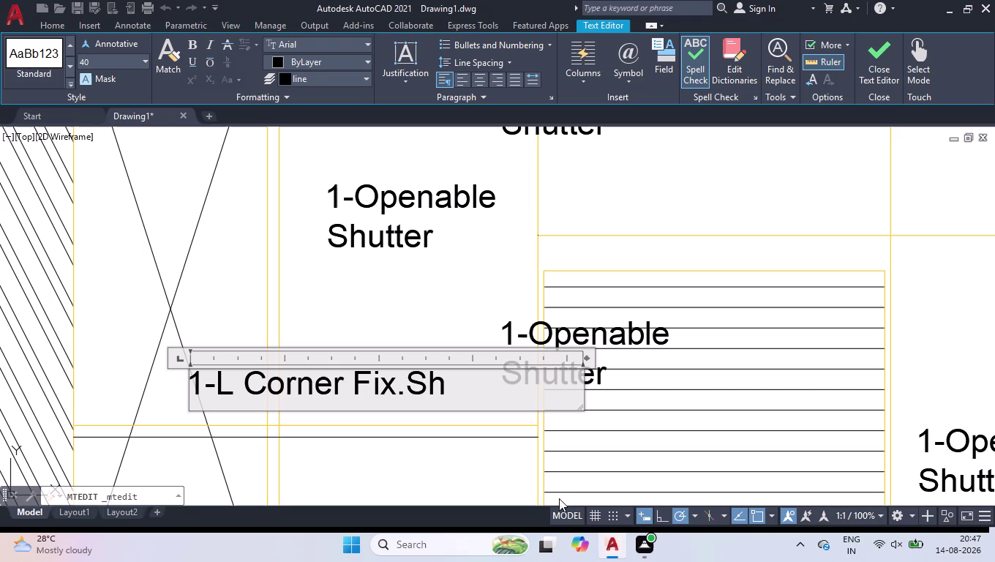
text(lf)
click(373, 288)
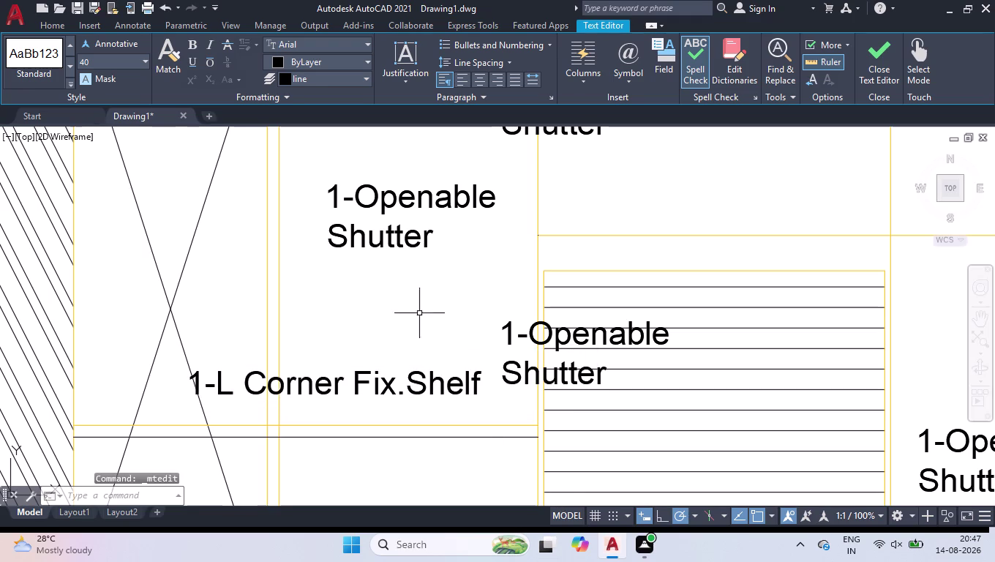
Reposition the shutter label on the slatted panel.
click(508, 335)
click(501, 319)
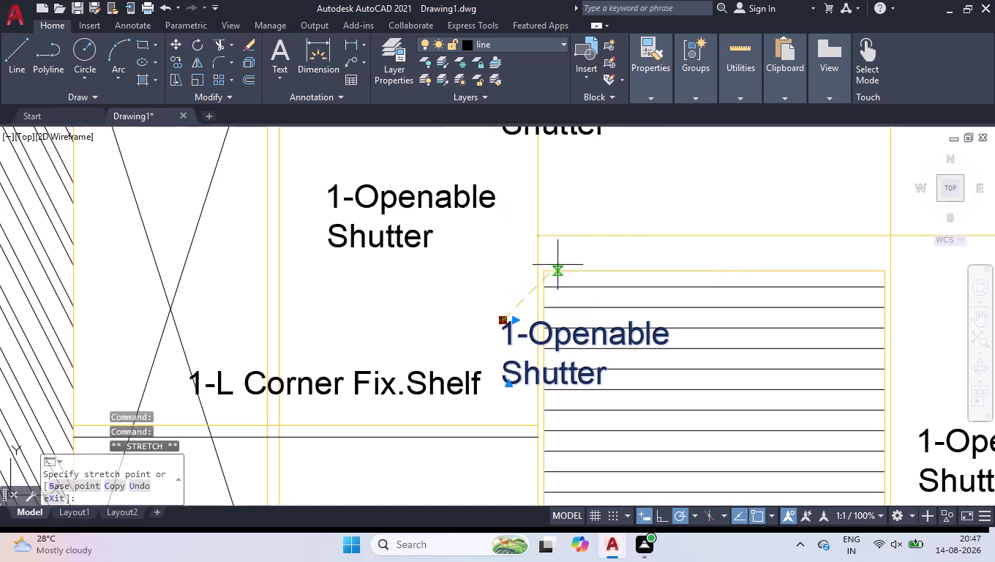
click(507, 265)
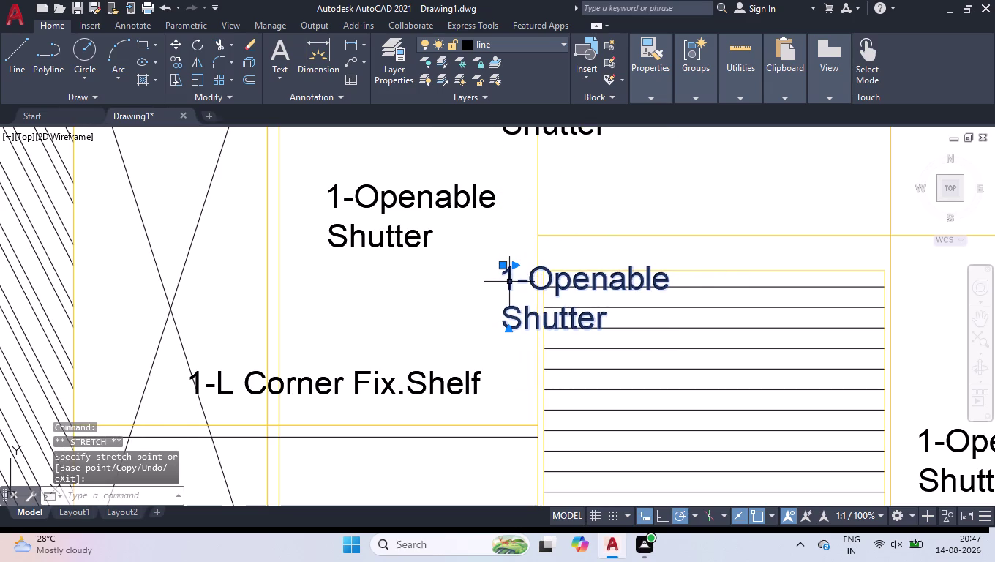
Rewrite that copied label to read 'Deep-350mm'.
double_click(609, 279)
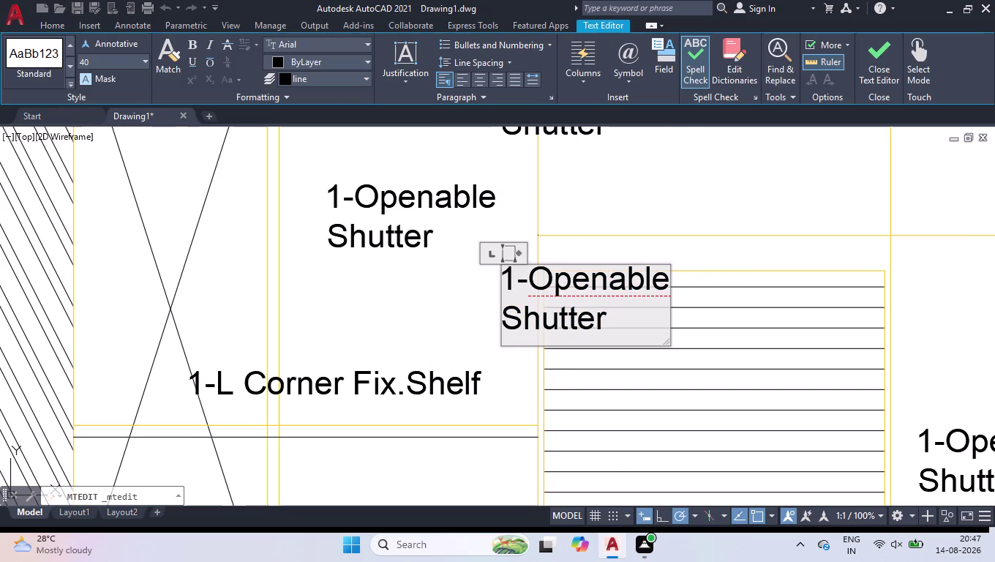
key(ctrl+a)
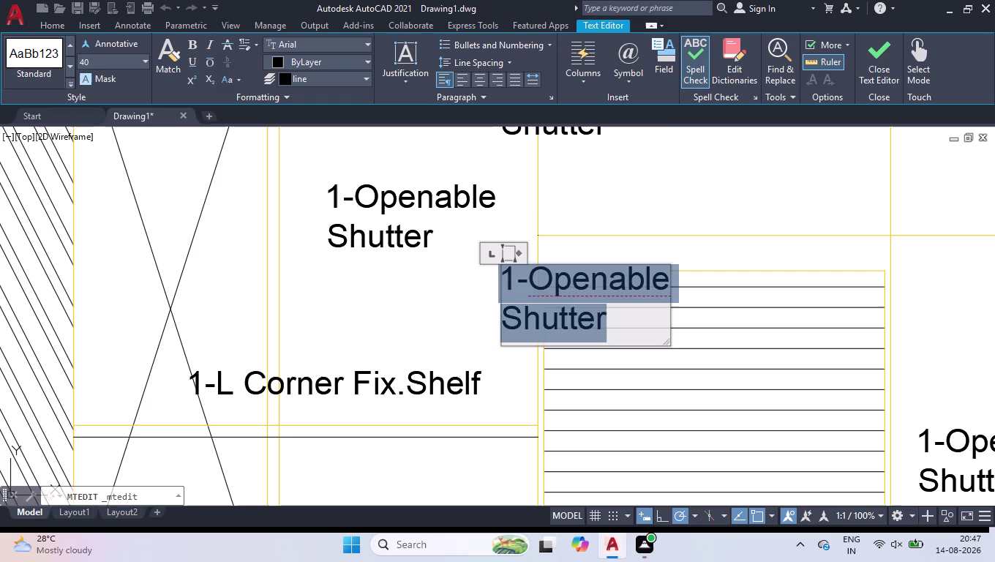
key(d)
text(eep)
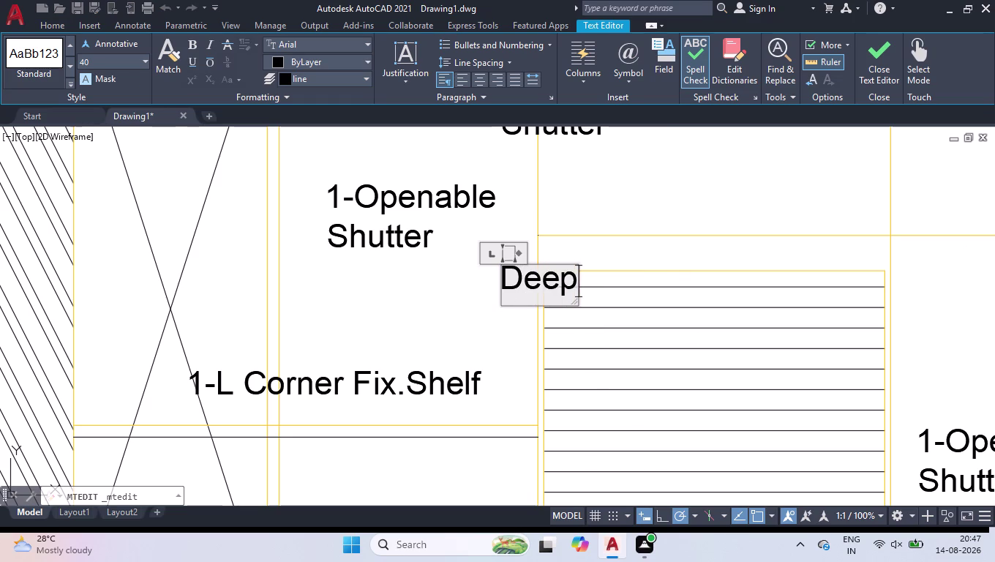
key(space)
key(BackSpace)
text(-3)
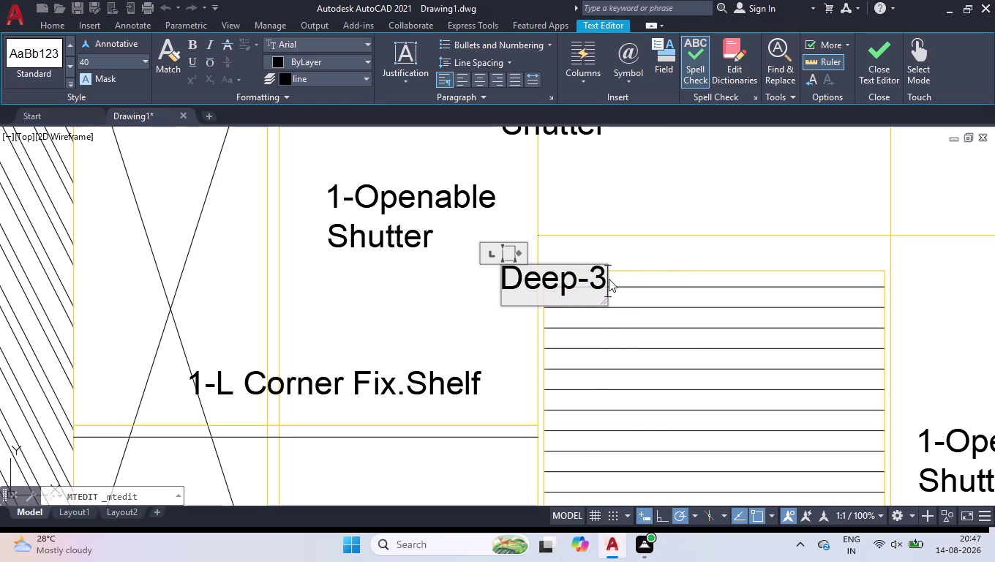
text(50)
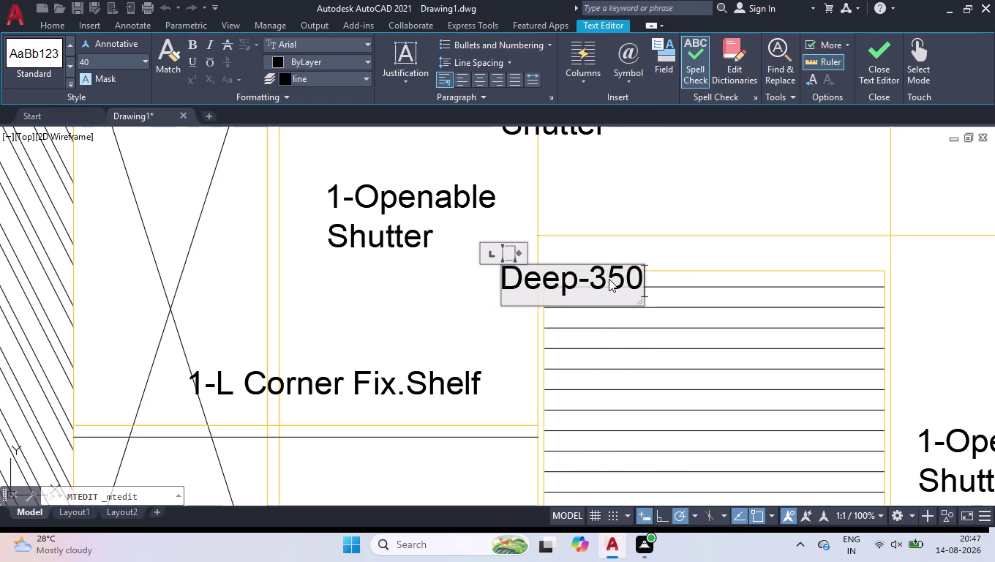
text(mm)
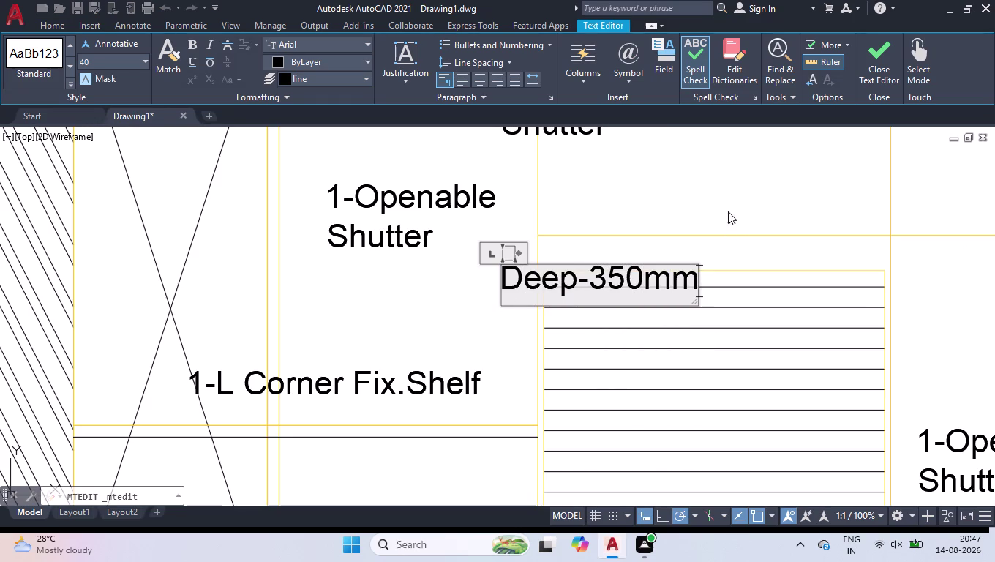
click(723, 198)
click(512, 285)
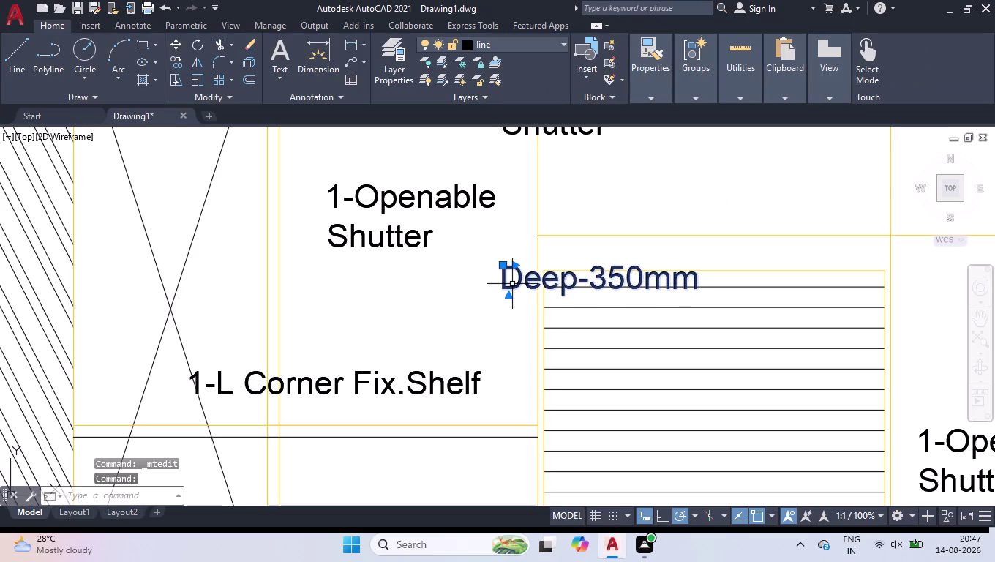
Copy the Deep-350mm label into the 600, 450 and 950-wide upper cabinets.
text(co)
key(Return)
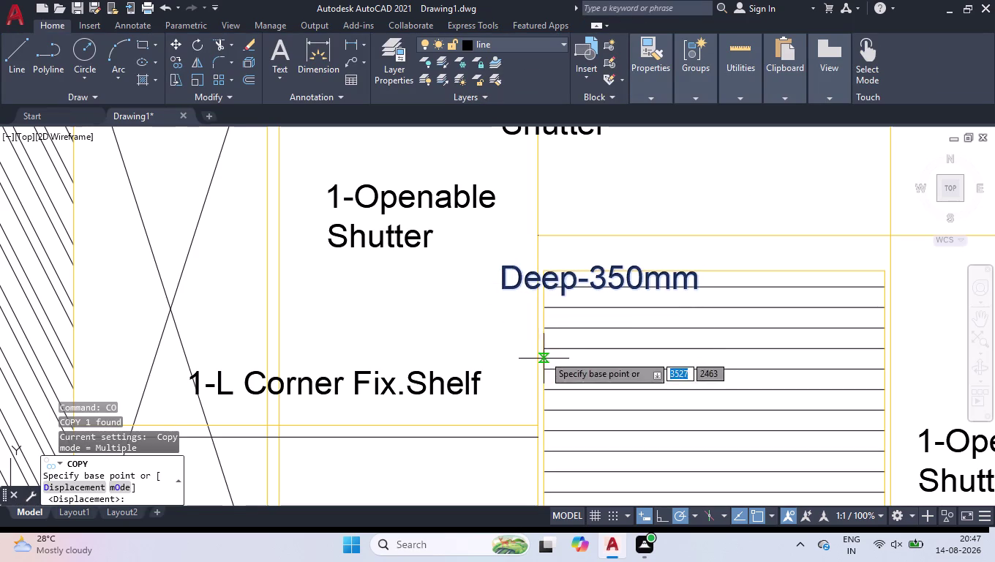
click(504, 289)
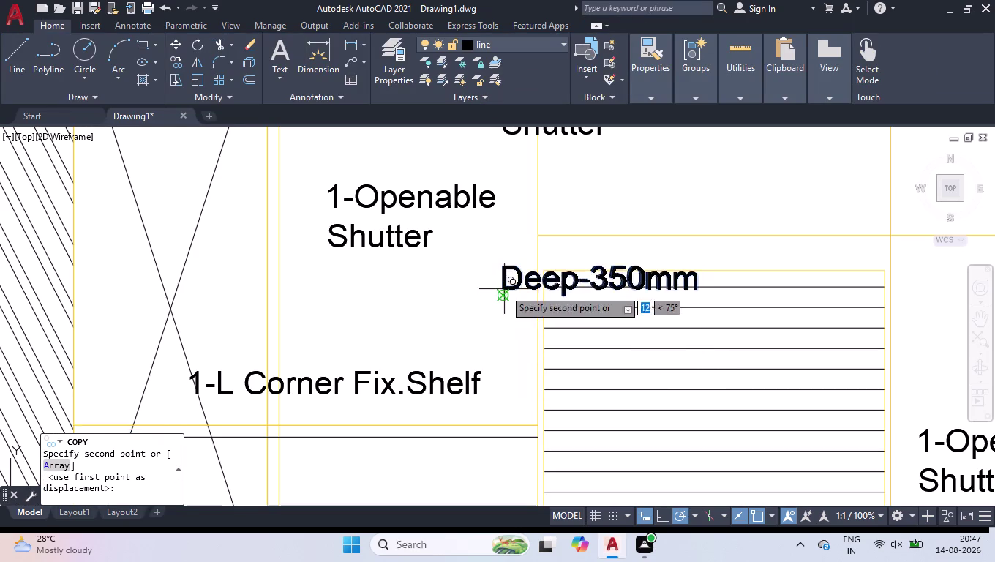
scroll(down, 3)
scroll(down, 3)
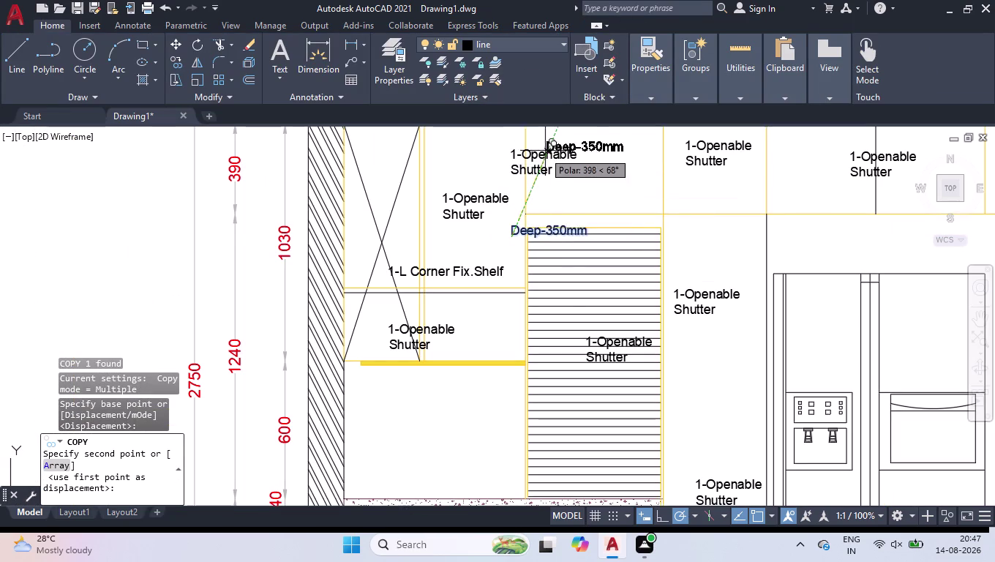
scroll(down, 3)
scroll(up, 3)
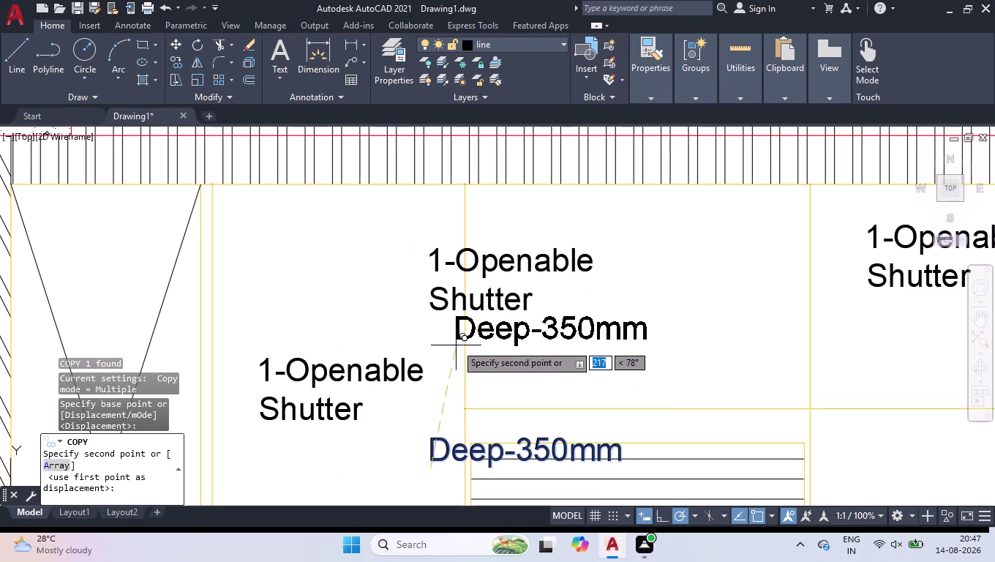
click(451, 300)
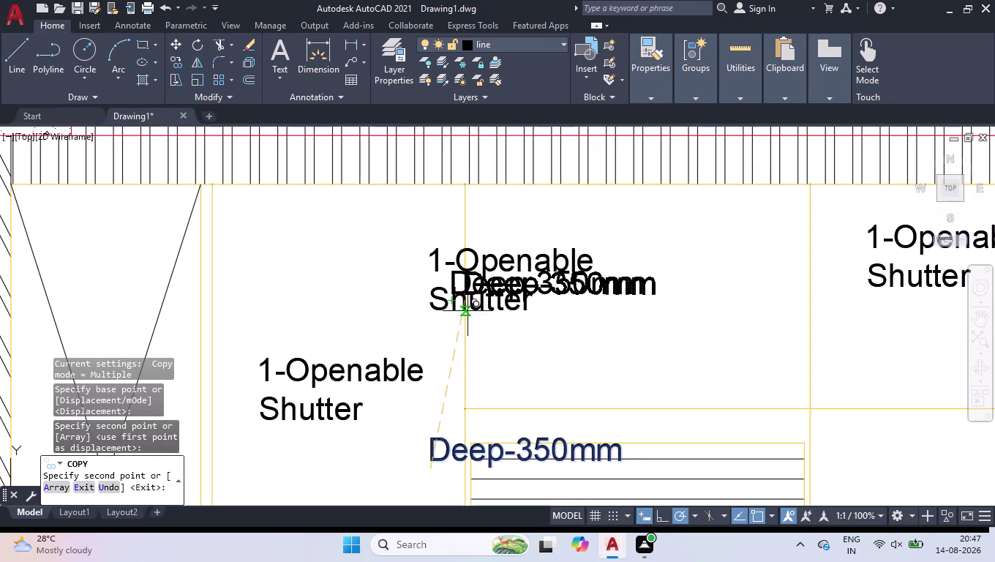
scroll(down, 3)
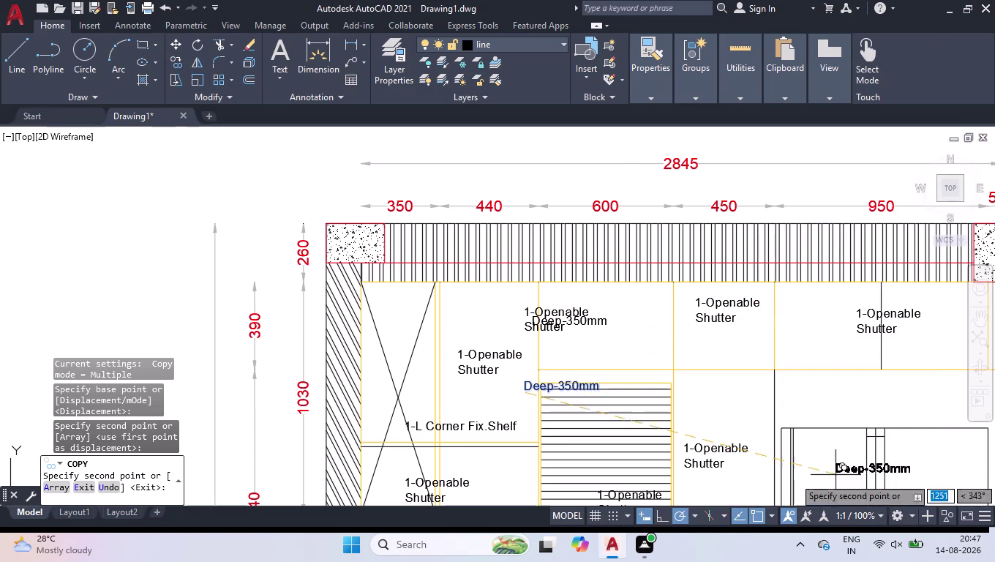
click(684, 334)
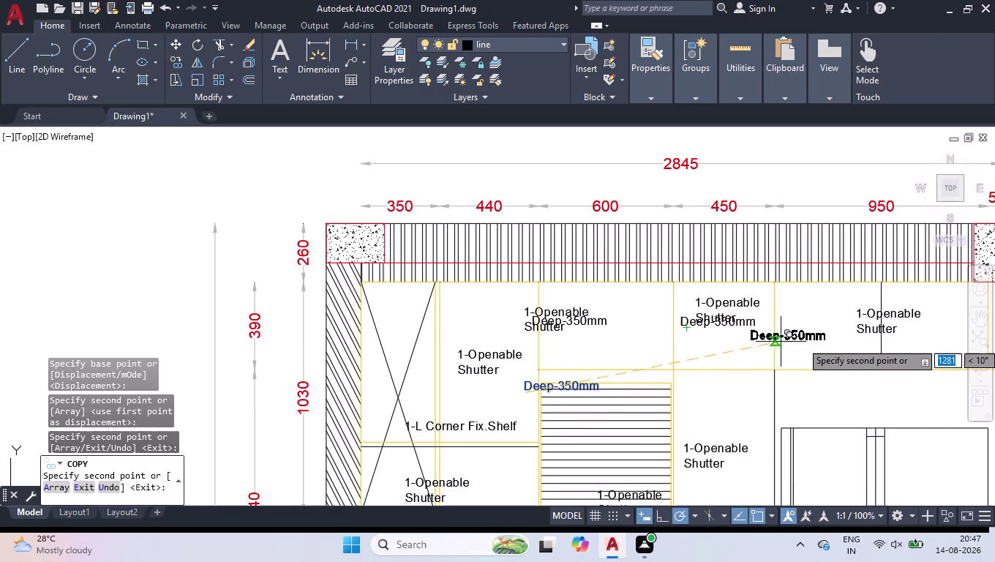
click(862, 332)
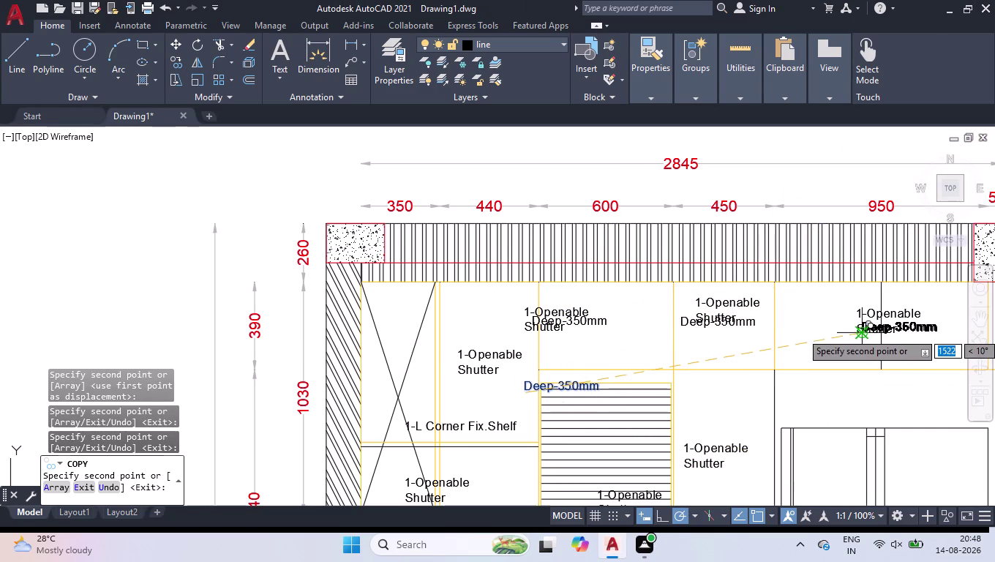
key(Return)
Delete the old shutter labels from those three upper cabinets.
click(874, 311)
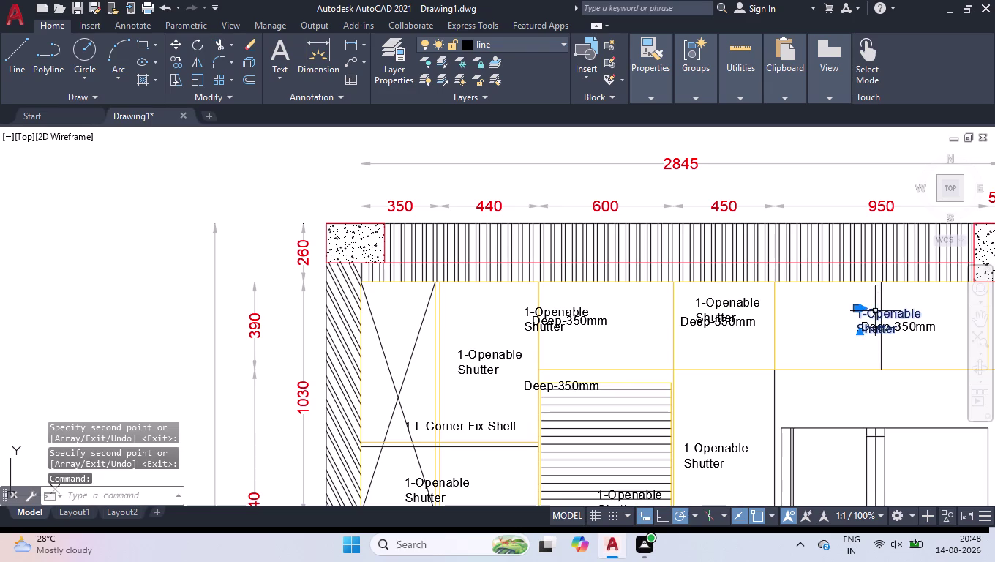
click(743, 305)
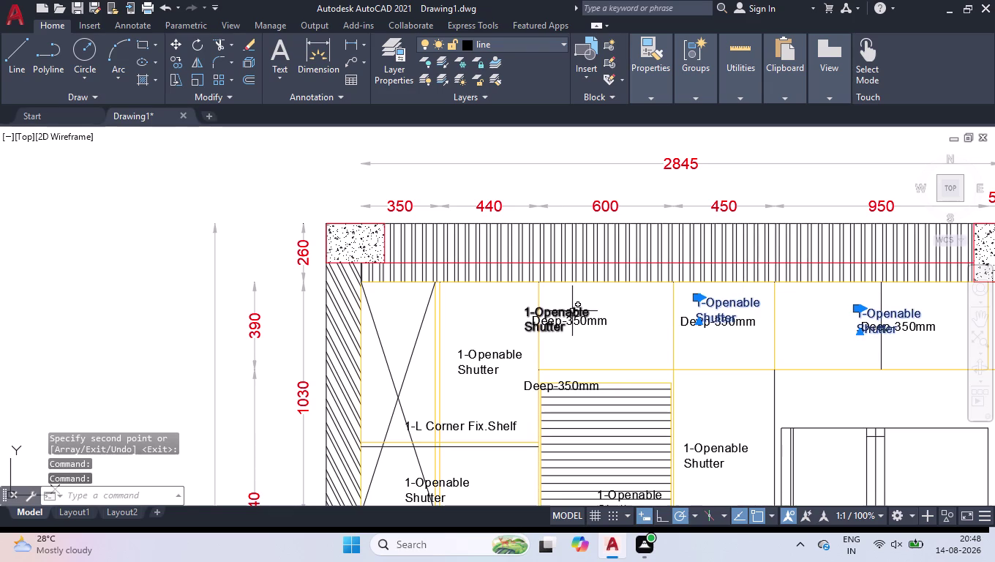
click(570, 311)
key(Delete)
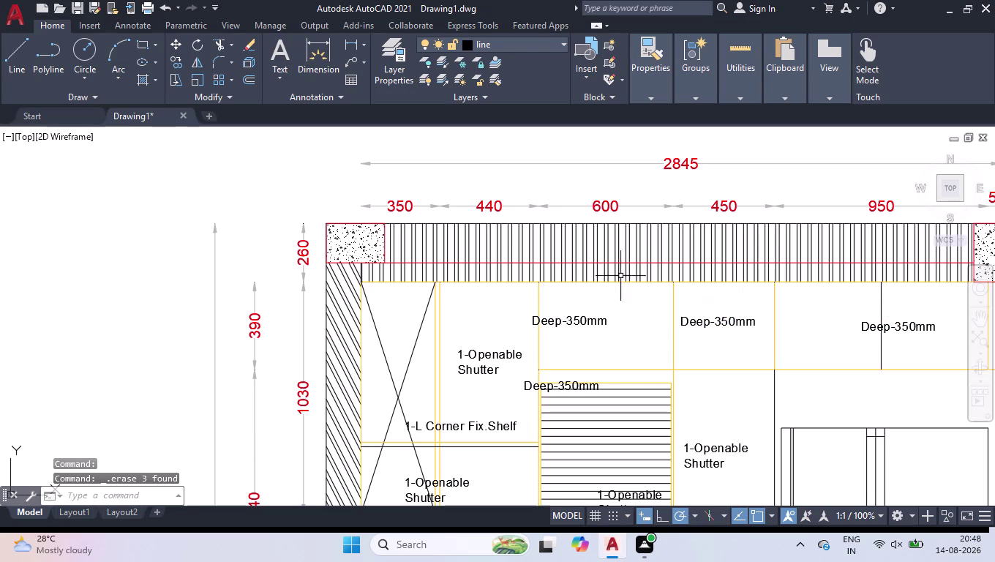
scroll(up, 3)
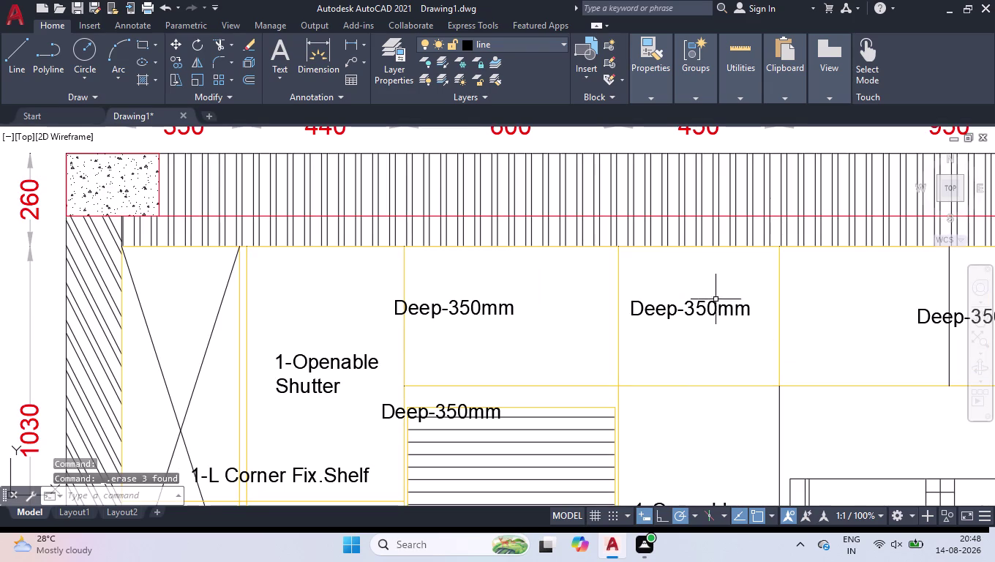
Change the 450 upper cabinet's depth note from Deep-350mm to Deep-600mm.
double_click(707, 304)
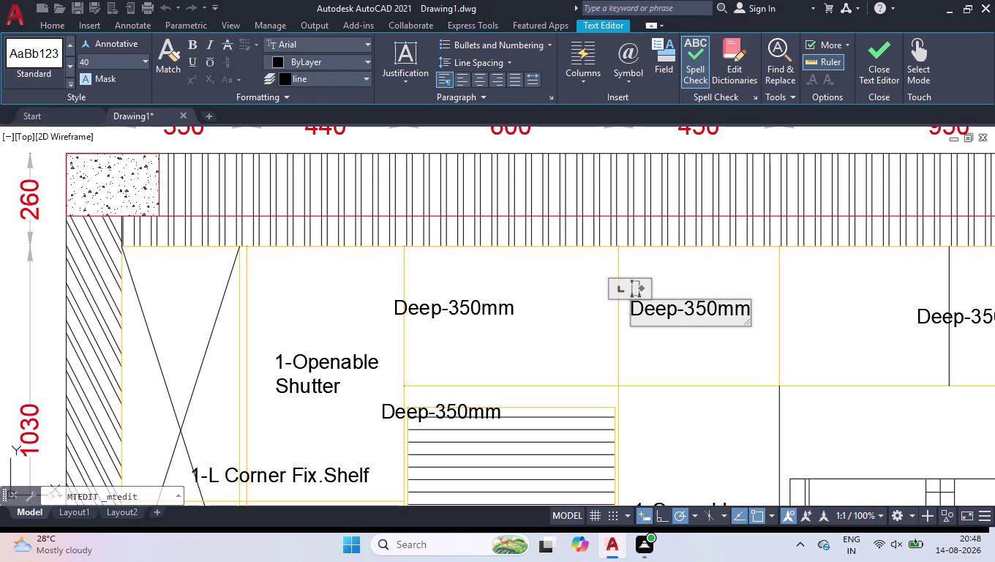
key(BackSpace)
key(BackSpace)
text(60)
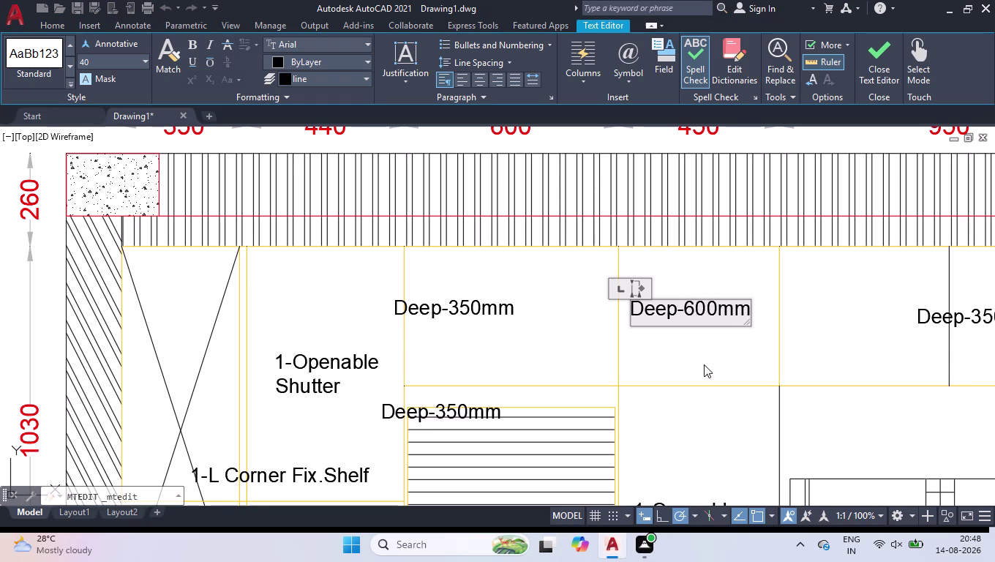
click(703, 366)
scroll(down, 3)
scroll(up, 3)
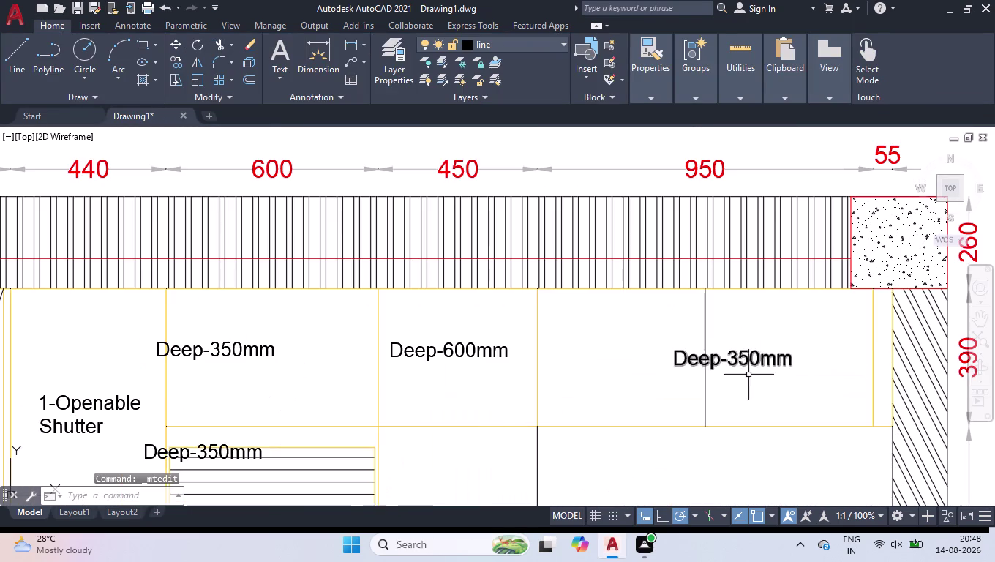
Change the 950 upper cabinet's depth note to Deep-600mm as well.
double_click(740, 358)
click(748, 362)
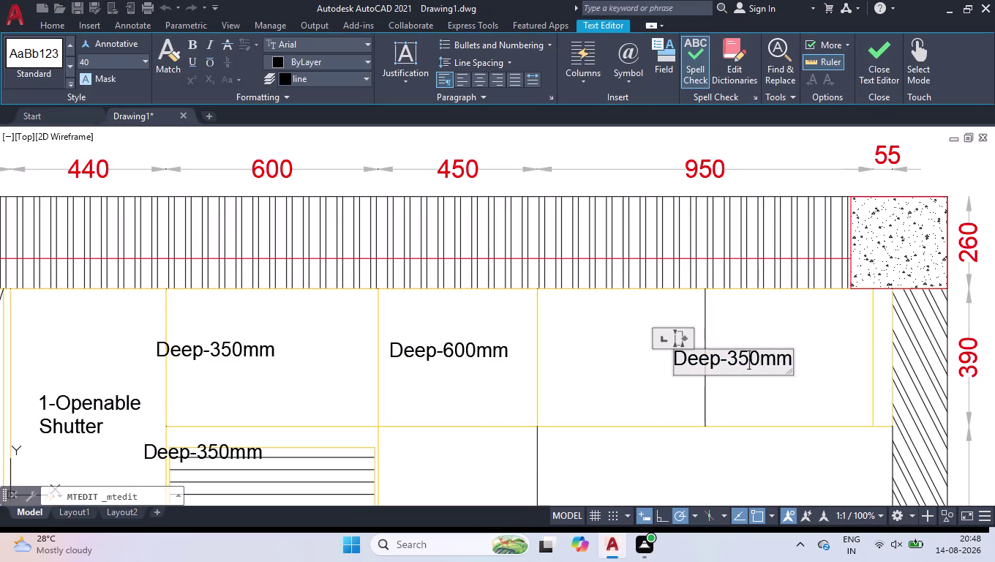
key(BackSpace)
key(BackSpace)
text(60)
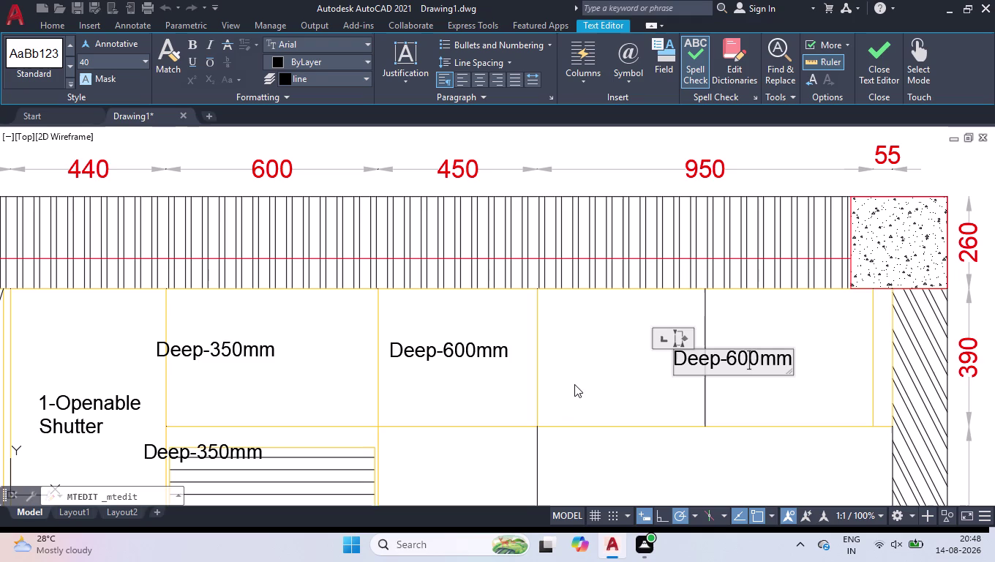
click(577, 378)
scroll(down, 3)
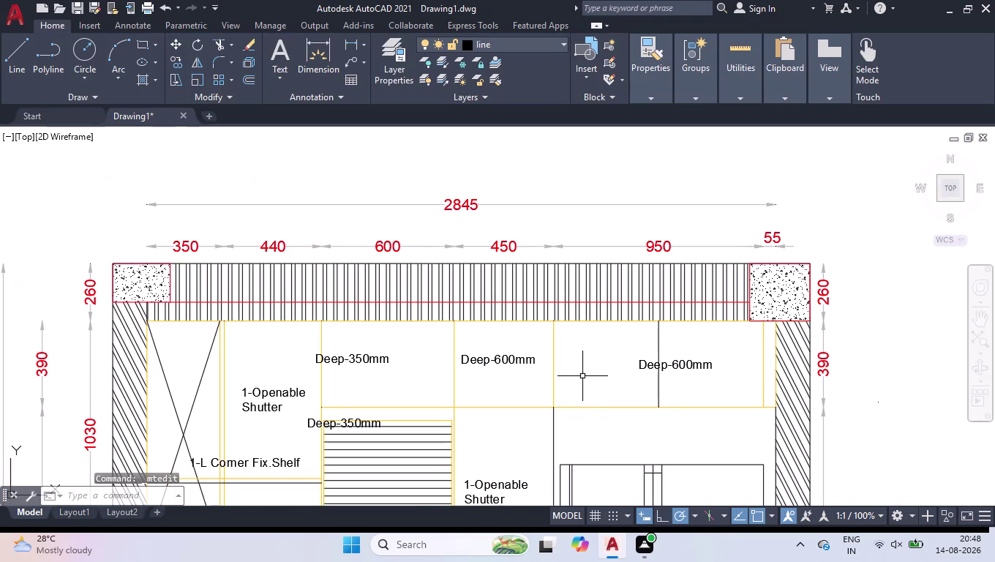
scroll(down, 3)
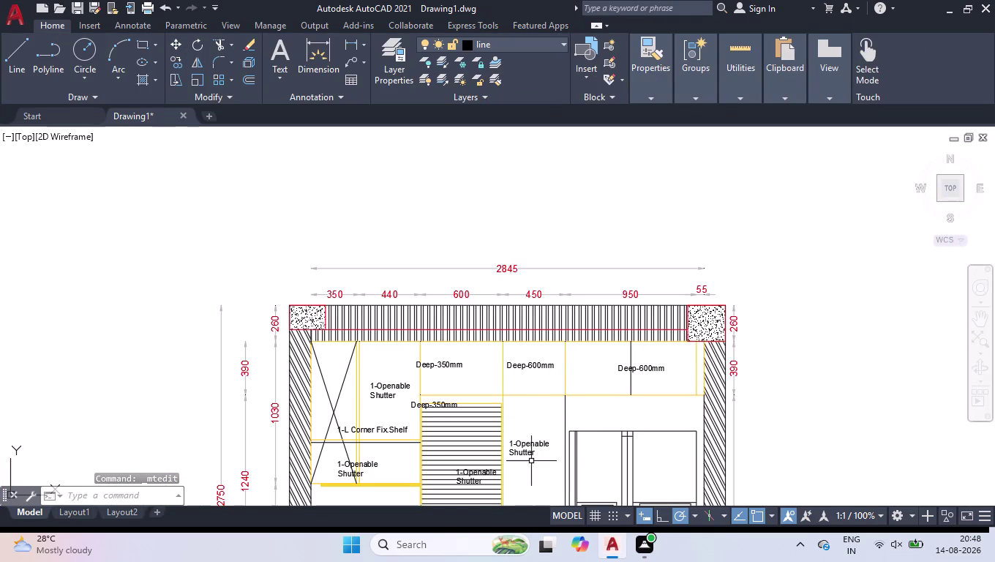
scroll(down, 3)
scroll(up, 3)
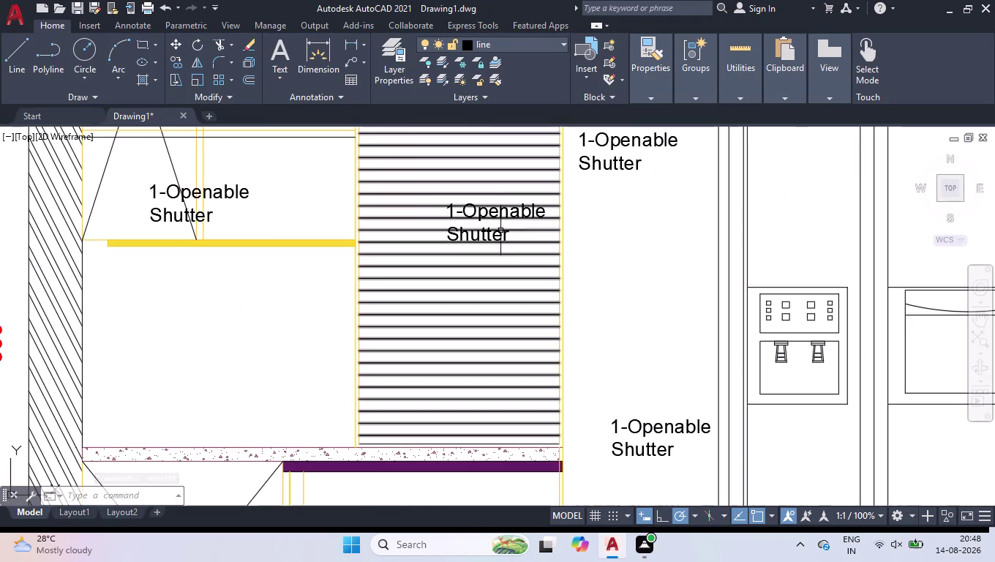
Replace the slatted panel's label text with 'Roller Shutter' and widen its text box.
double_click(502, 210)
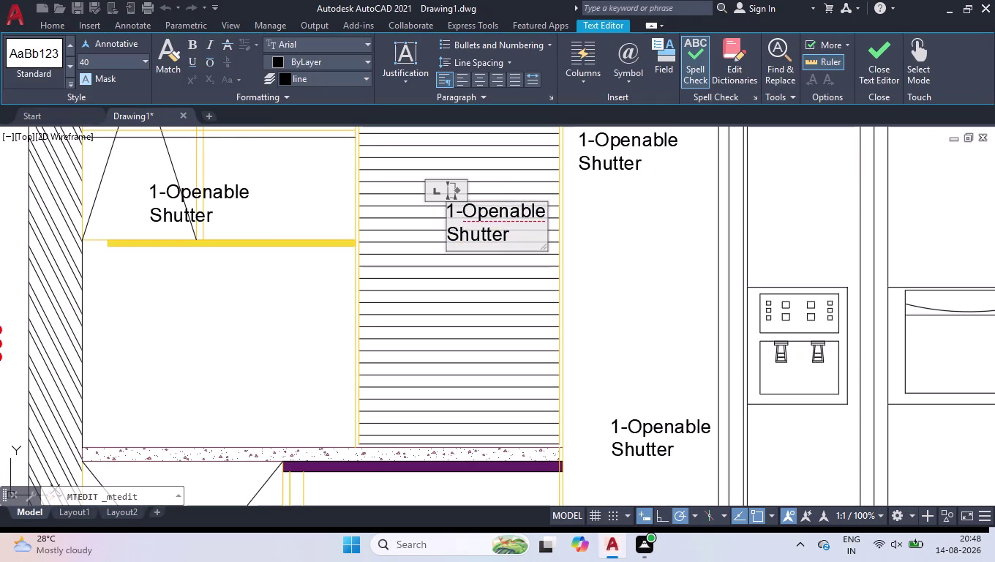
key(ctrl+a)
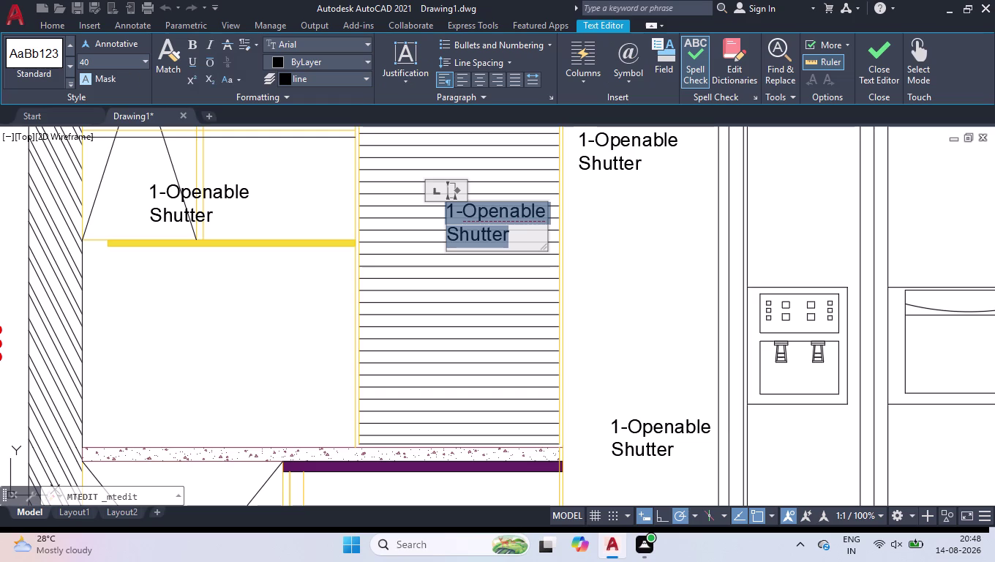
key(r)
text(o)
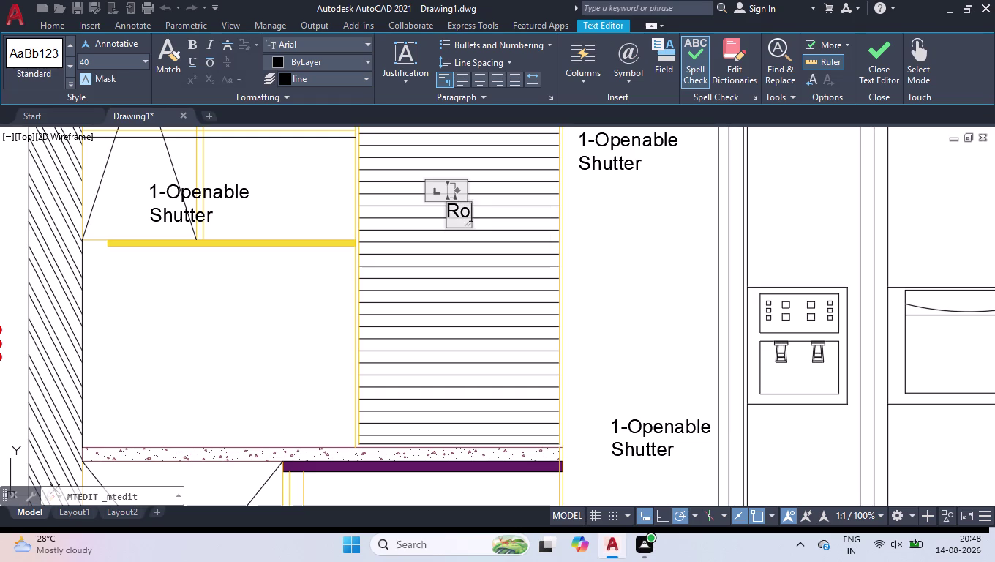
text(ller)
key(space)
key(d)
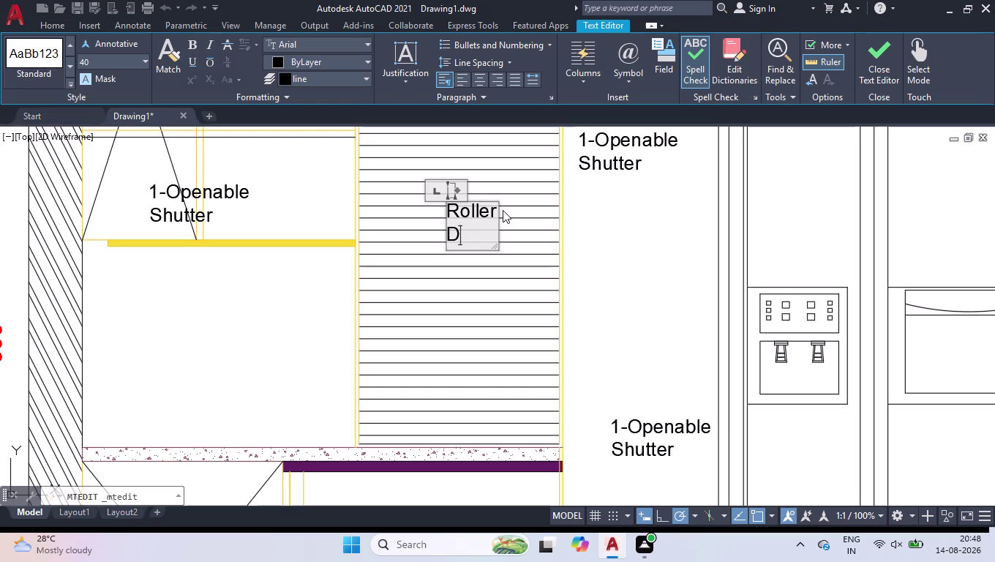
key(BackSpace)
key(s)
text(hutter)
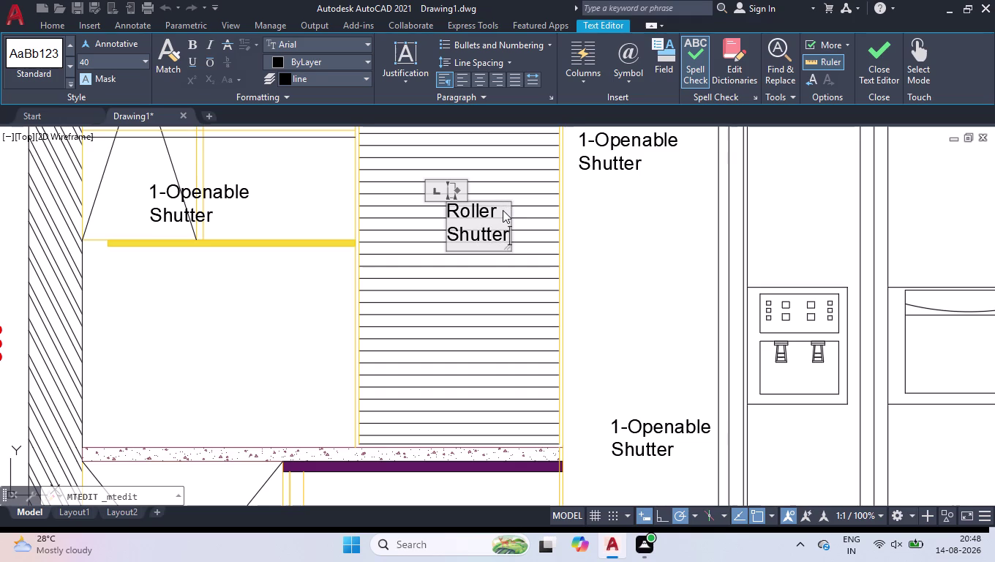
drag(458, 190, 588, 203)
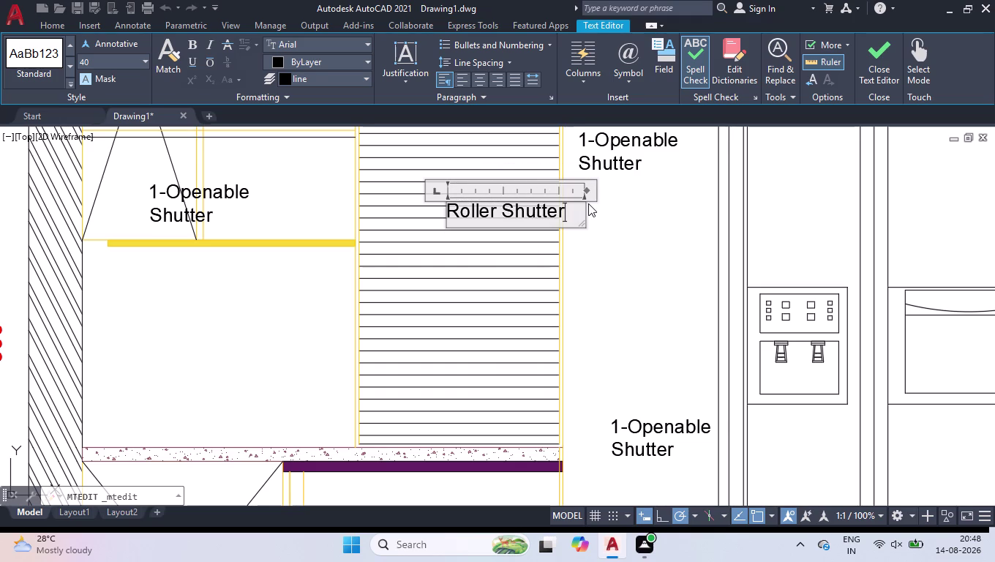
Add a second line '2-Loose Shelves', widen the box to fit, and finish editing.
key(Return)
text(2-)
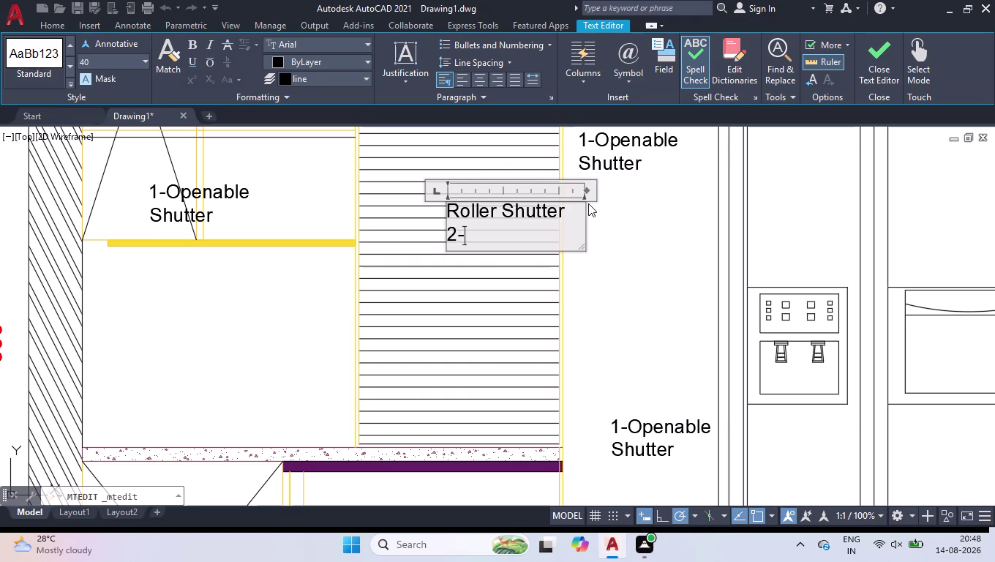
key(l)
text(oose)
key(space)
key(s)
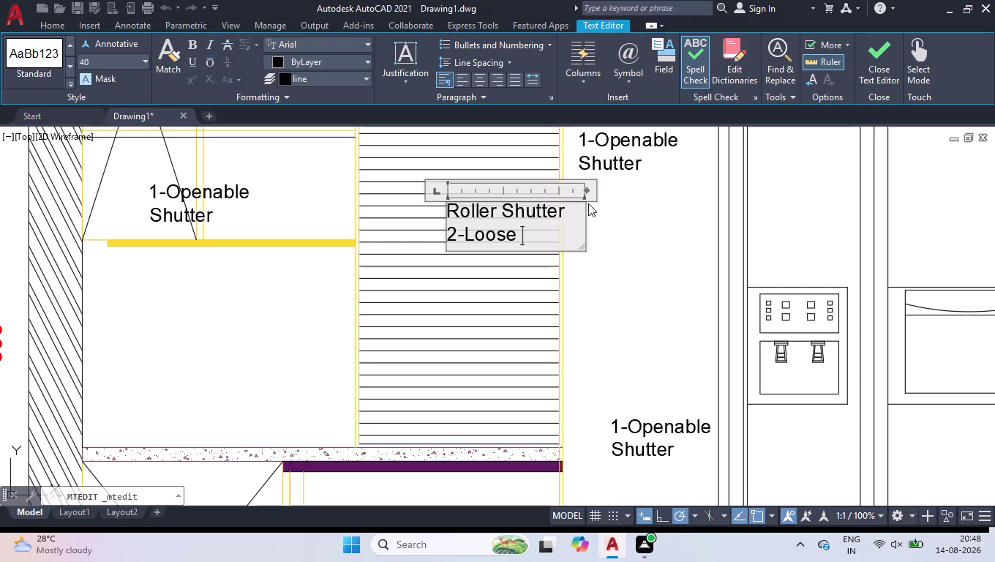
text(he)
text(lves)
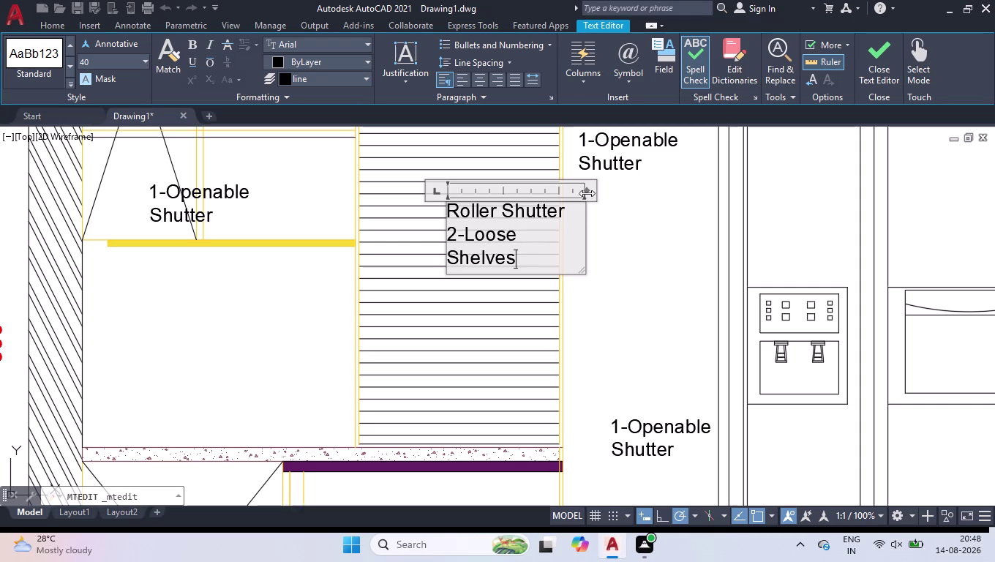
drag(590, 192, 624, 195)
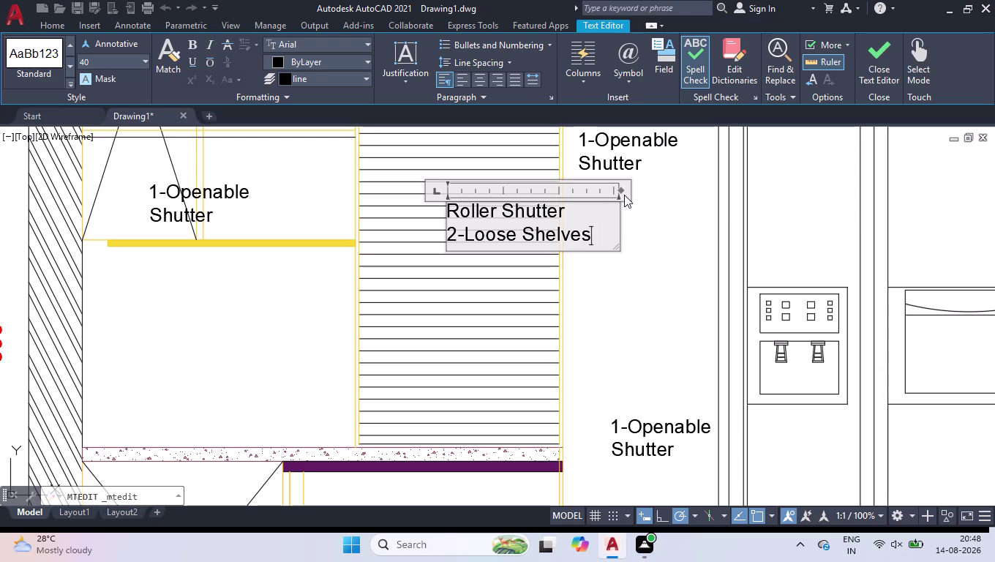
click(604, 318)
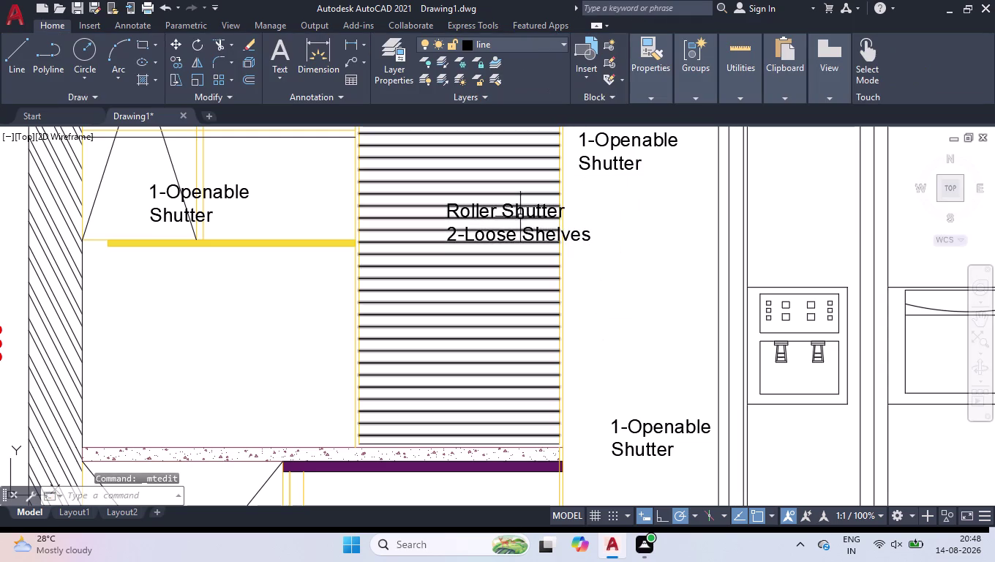
Move the Roller Shutter label by its grip to sit inside the panel.
click(520, 215)
click(503, 215)
click(444, 203)
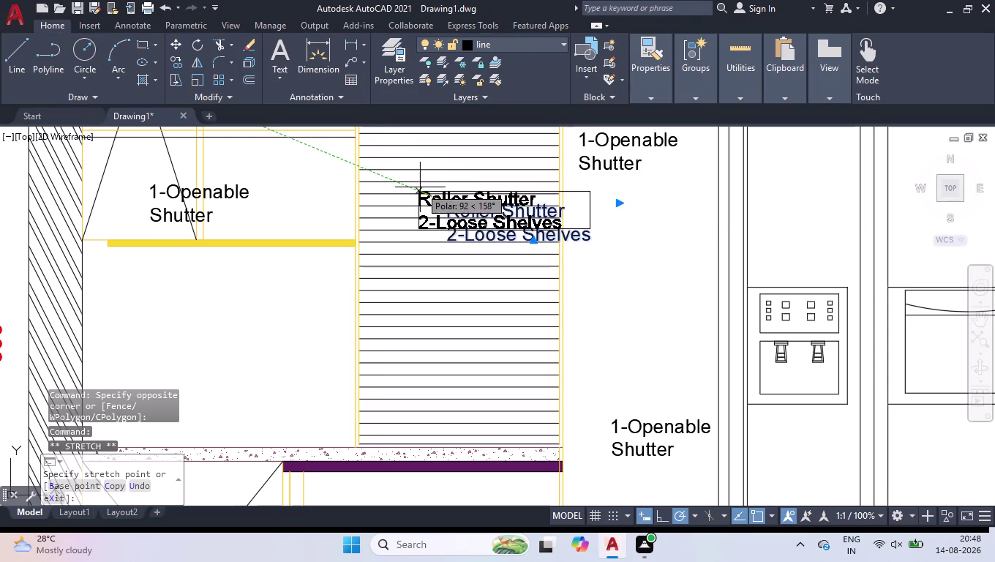
click(402, 180)
scroll(down, 3)
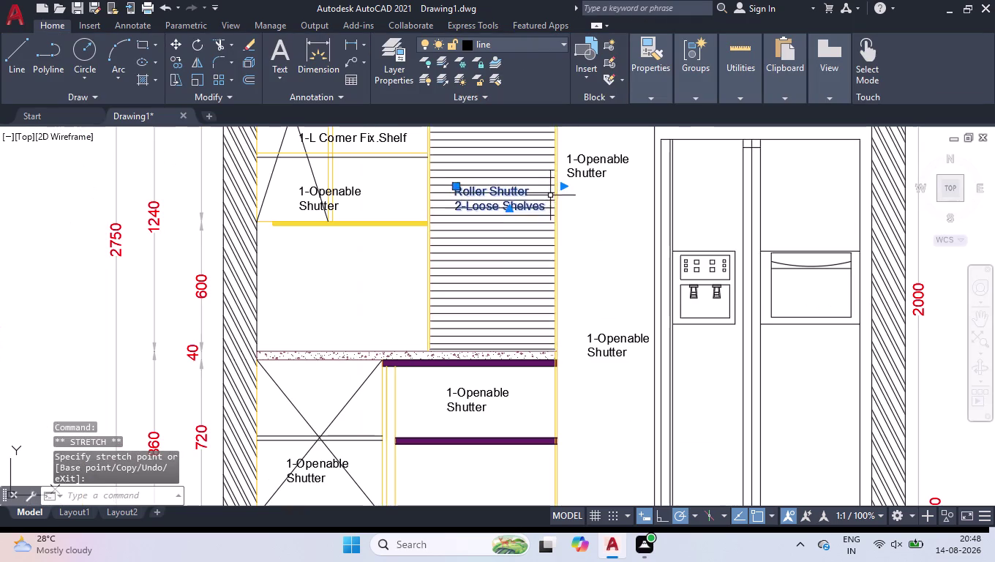
click(534, 172)
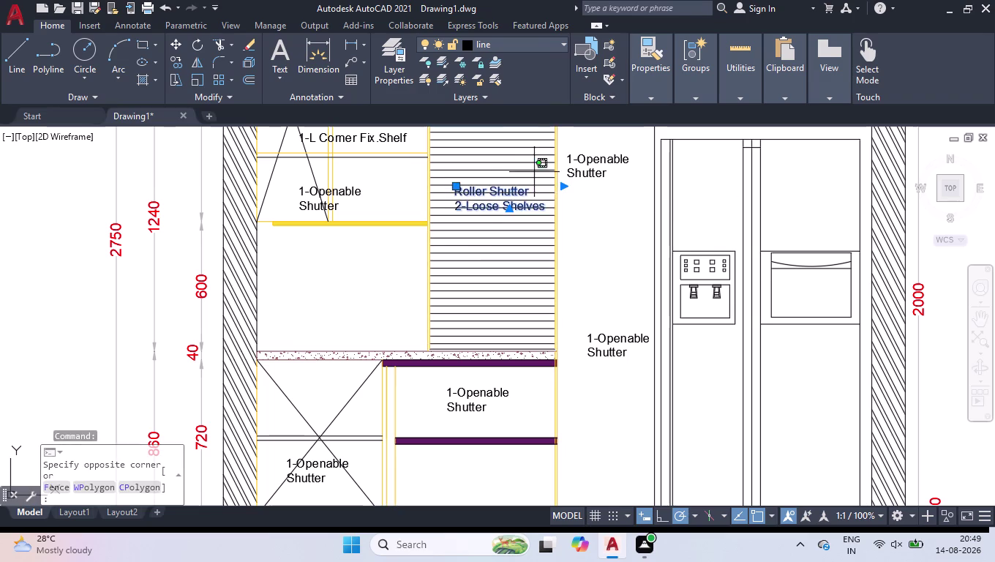
click(490, 228)
scroll(down, 3)
scroll(up, 3)
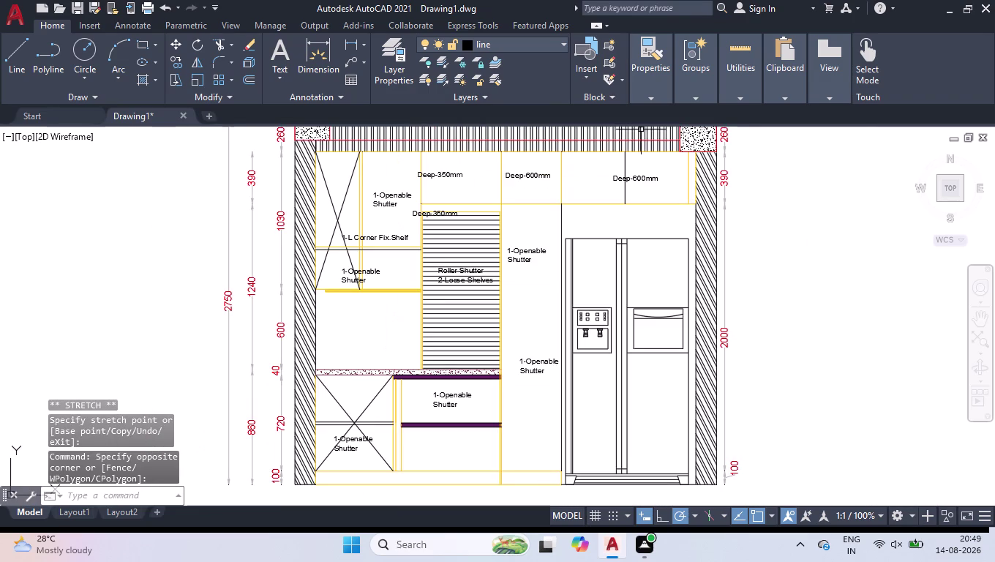
scroll(up, 3)
scroll(up, 3)
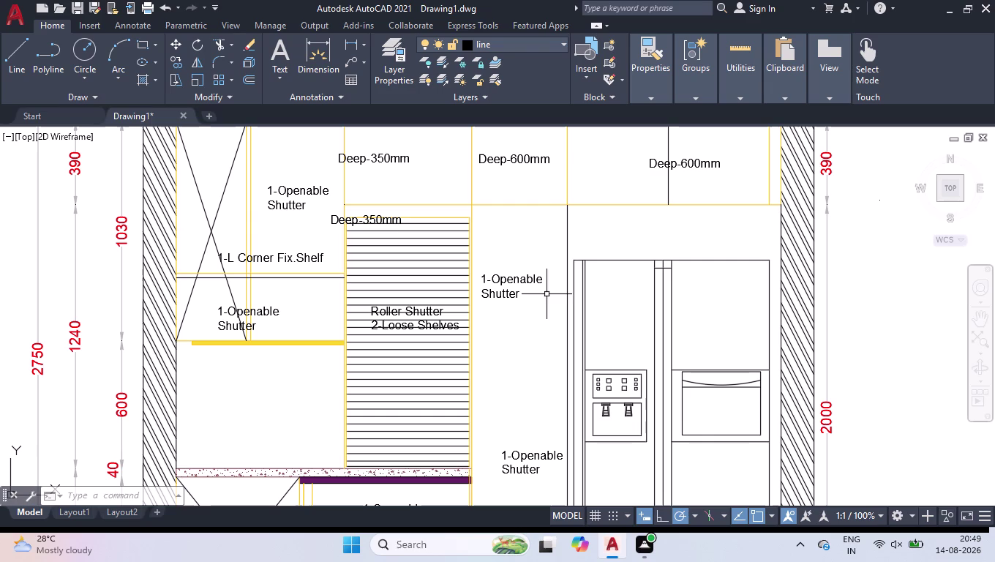
Erase the upper '1-Openable Shutter' note and copy Deep-600mm down into the tall panel.
click(519, 277)
key(Delete)
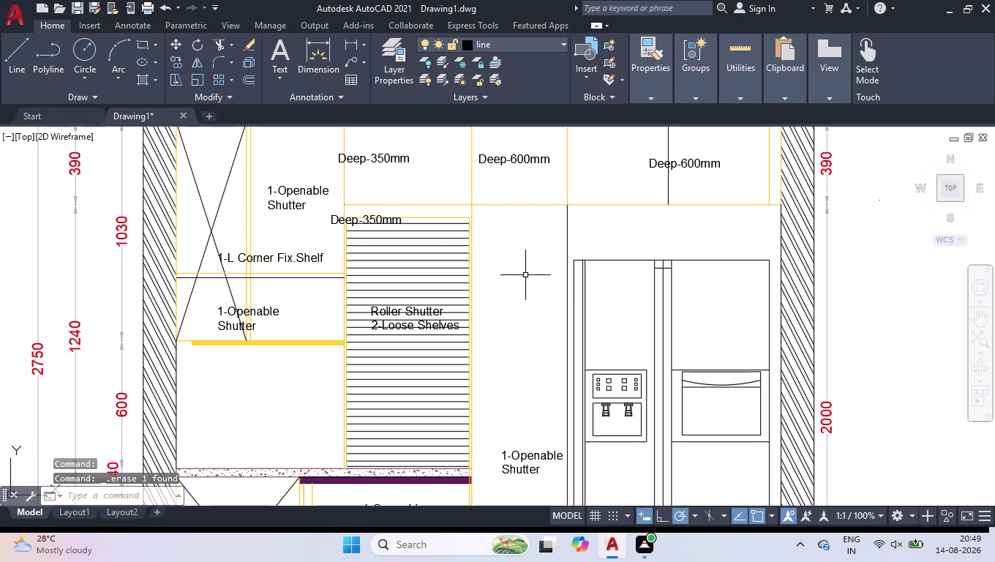
click(488, 159)
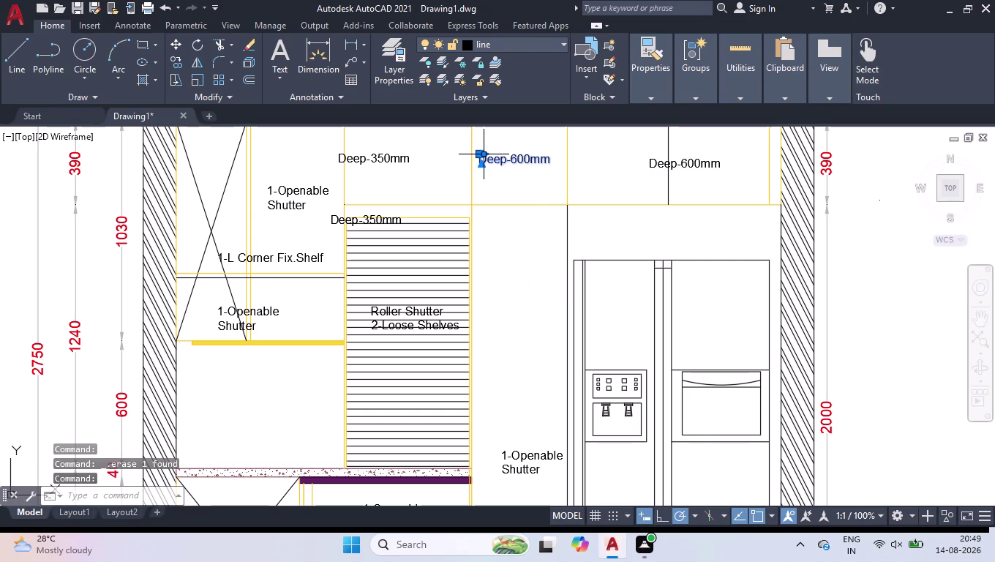
key(c)
key(o)
key(Return)
click(486, 156)
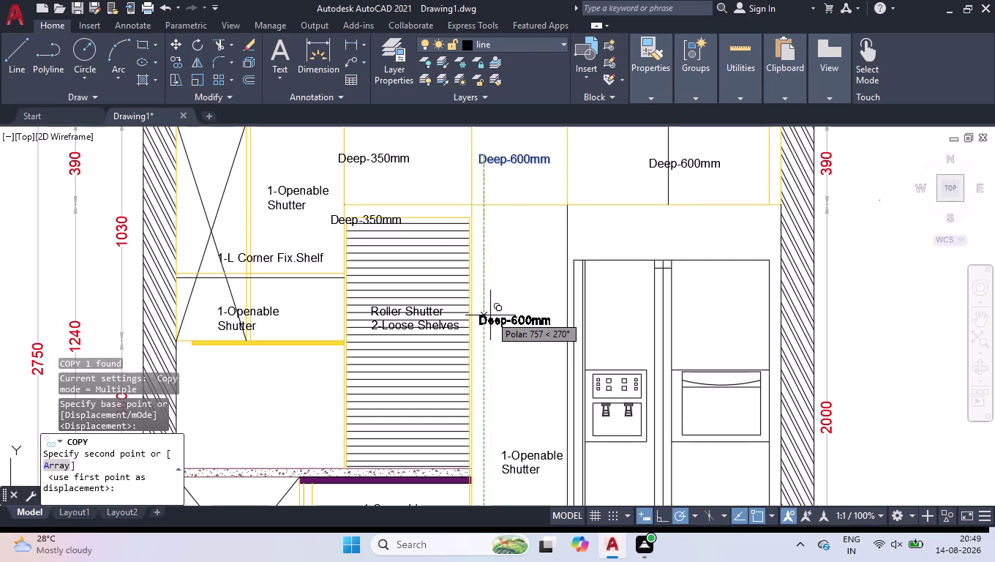
click(490, 314)
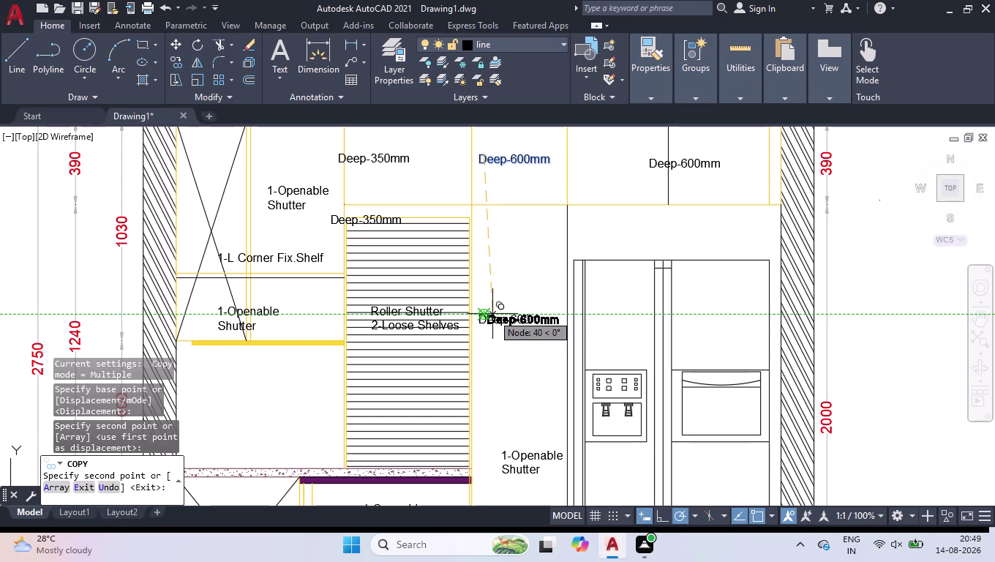
key(space)
scroll(down, 3)
scroll(up, 3)
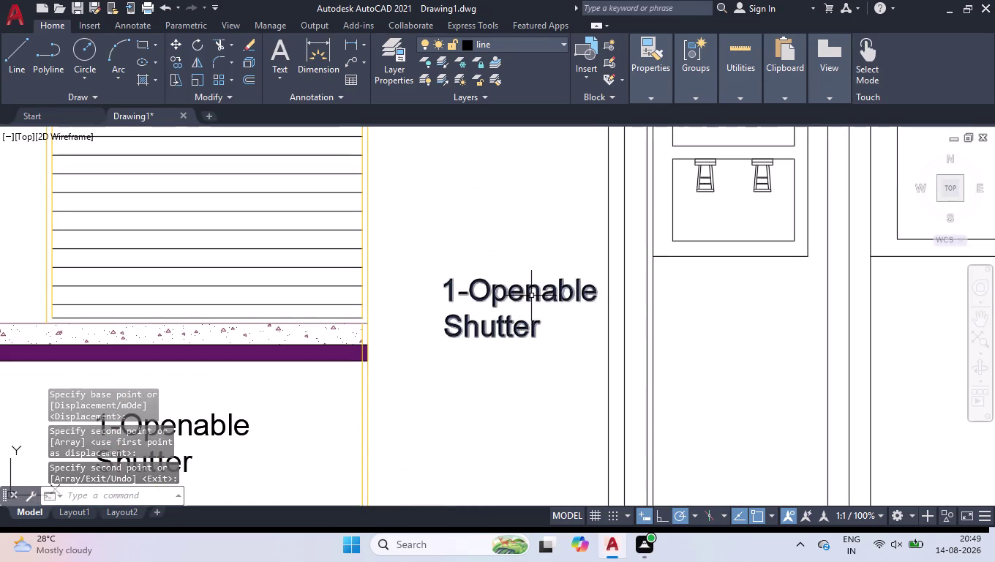
Add a 'Tall Pantry' line to the lower Openable Shutter label and widen its box.
double_click(531, 296)
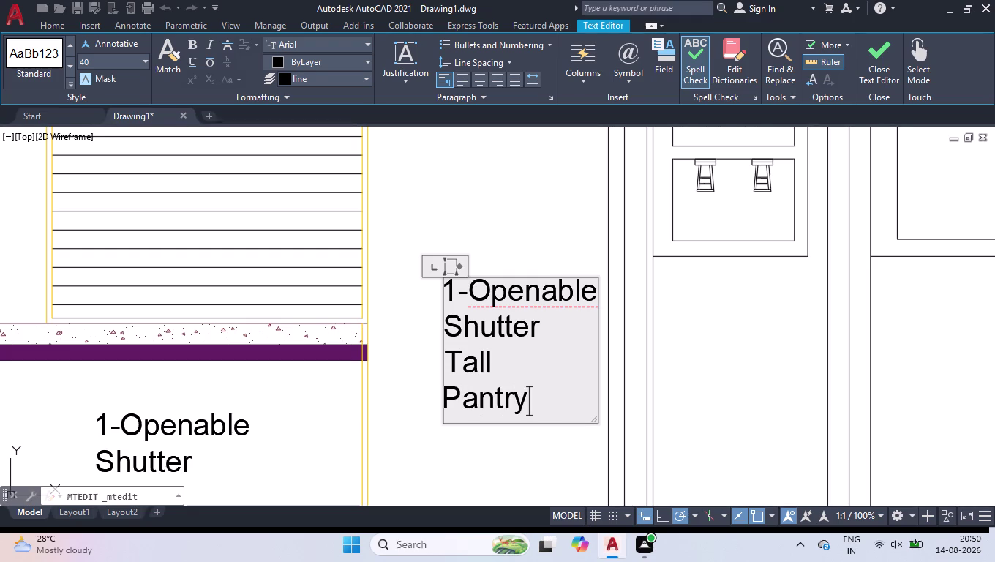
drag(459, 261, 516, 261)
drag(457, 270, 474, 264)
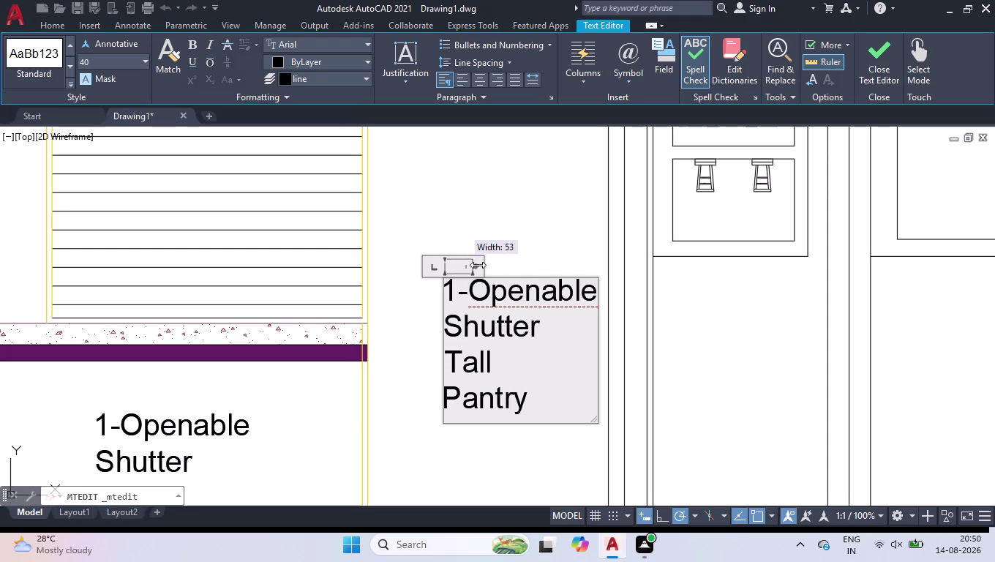
drag(474, 265, 611, 248)
key(Return)
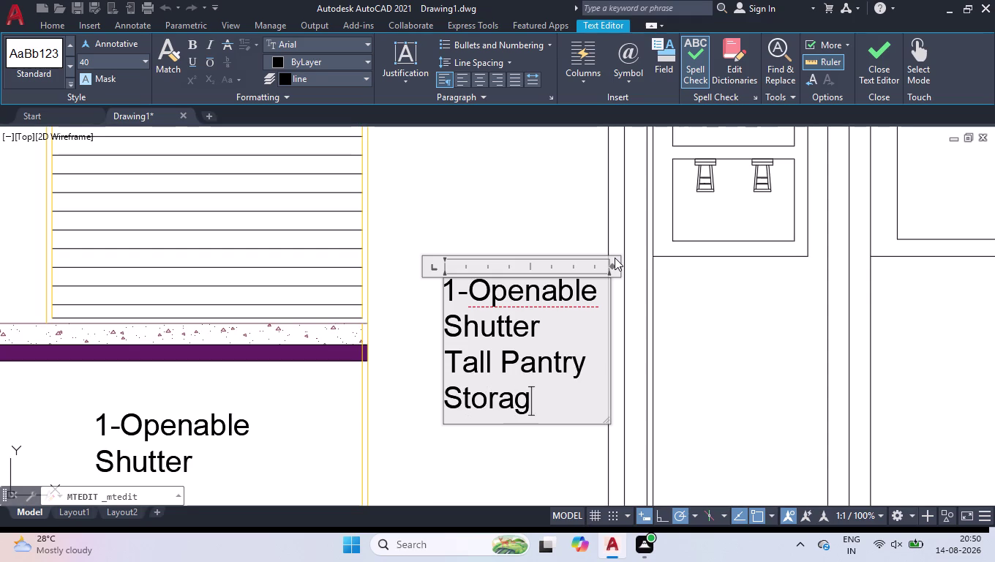
Centre-align the lines of the '1-Openable Shutter Tall Pantry Storage' label.
click(474, 79)
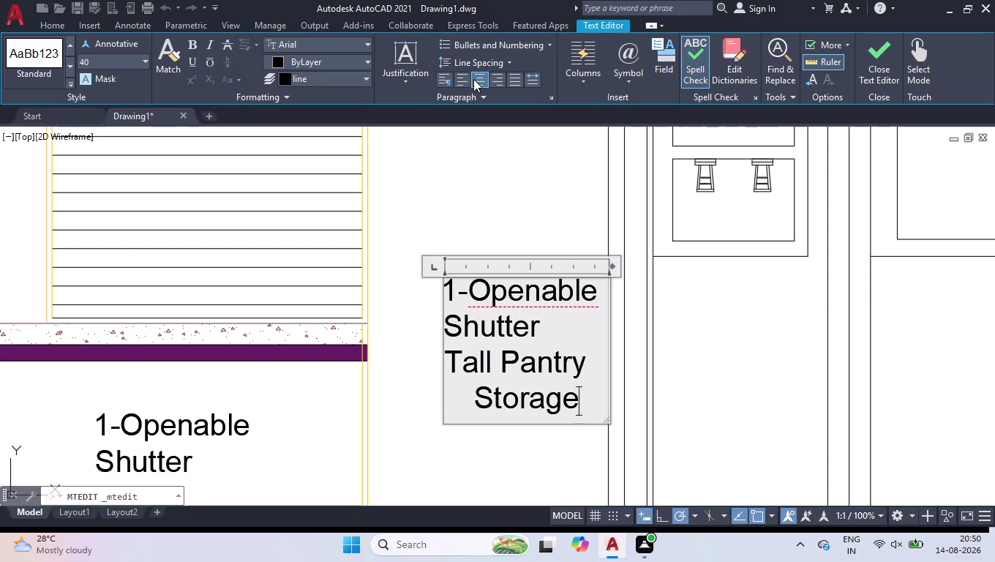
click(463, 76)
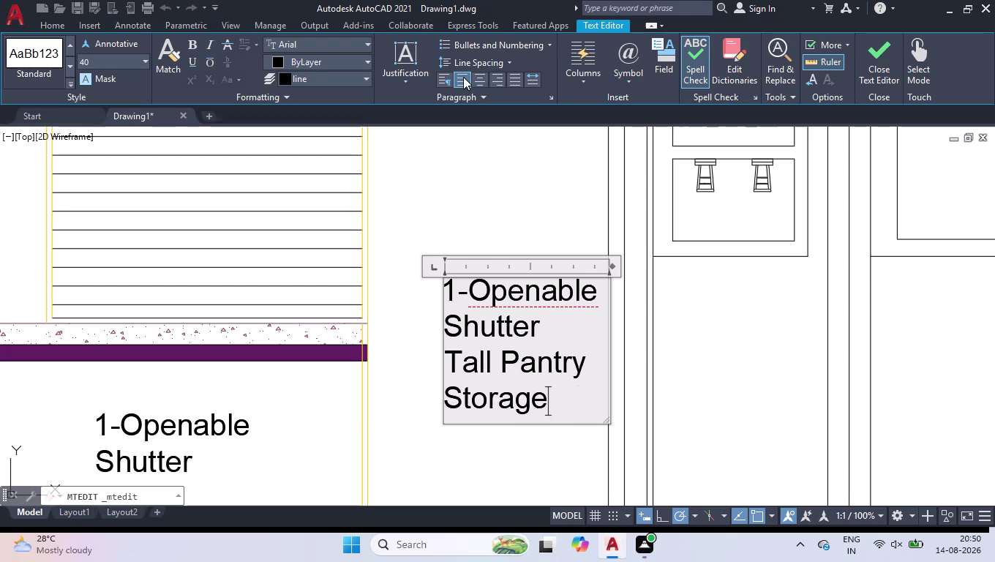
click(482, 78)
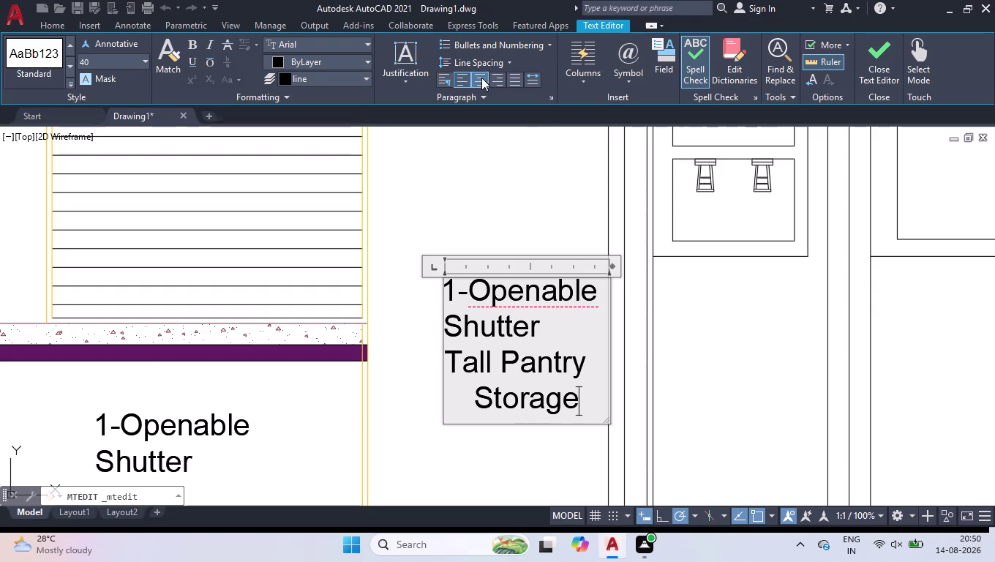
scroll(down, 3)
click(540, 410)
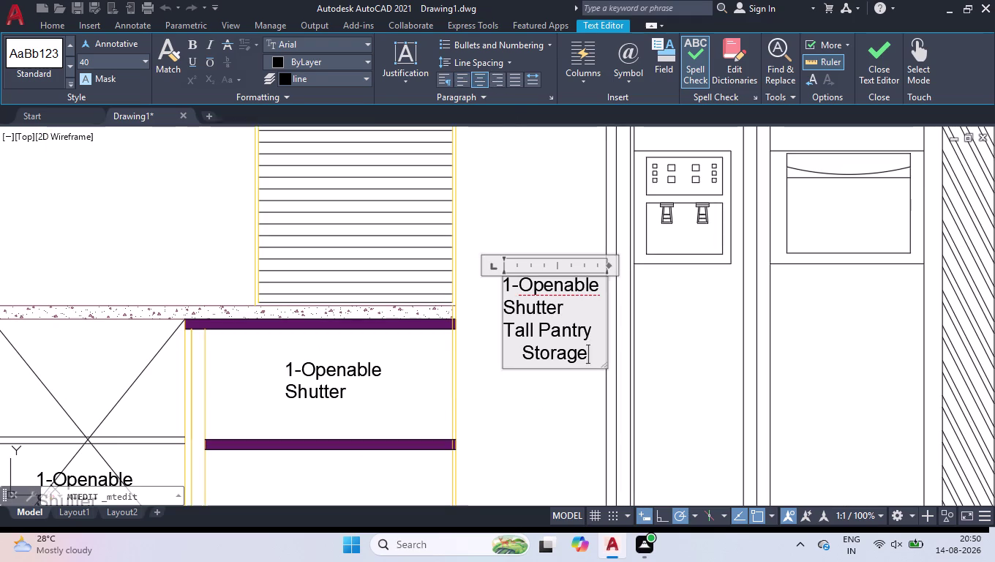
scroll(down, 3)
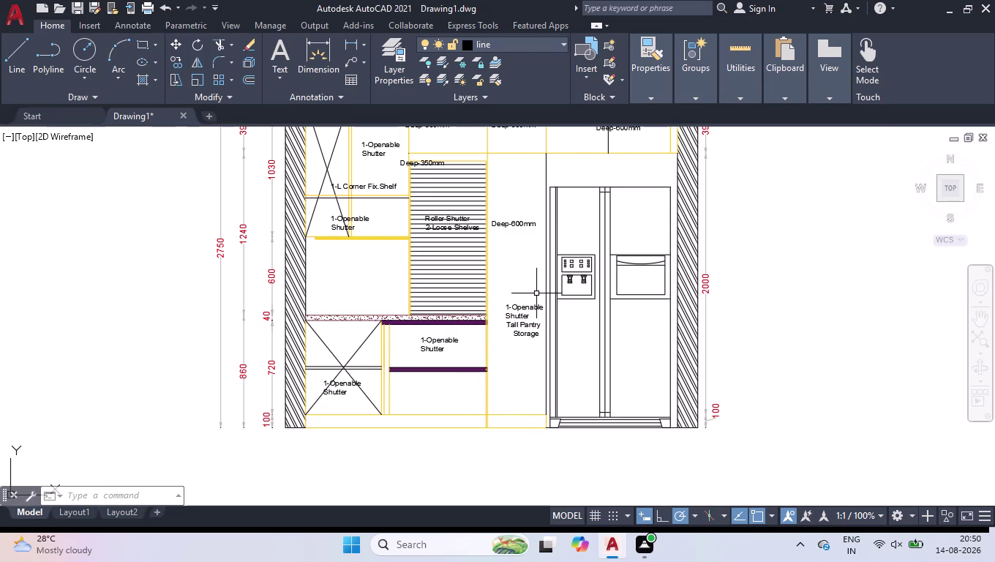
Rewrite the lower-left crossed cabinet label as 'Blind Corner Unit' on a single line.
scroll(down, 3)
scroll(up, 3)
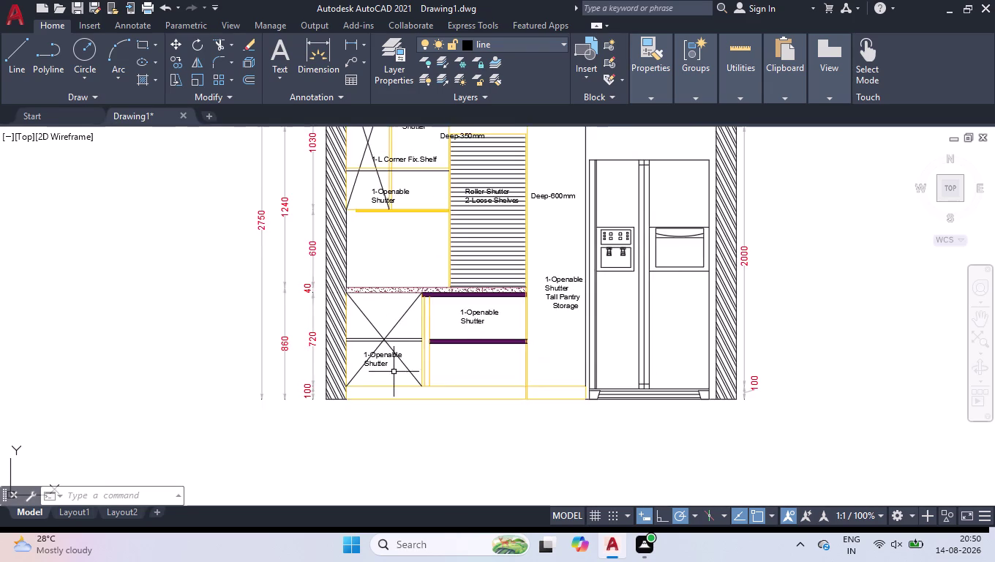
scroll(up, 3)
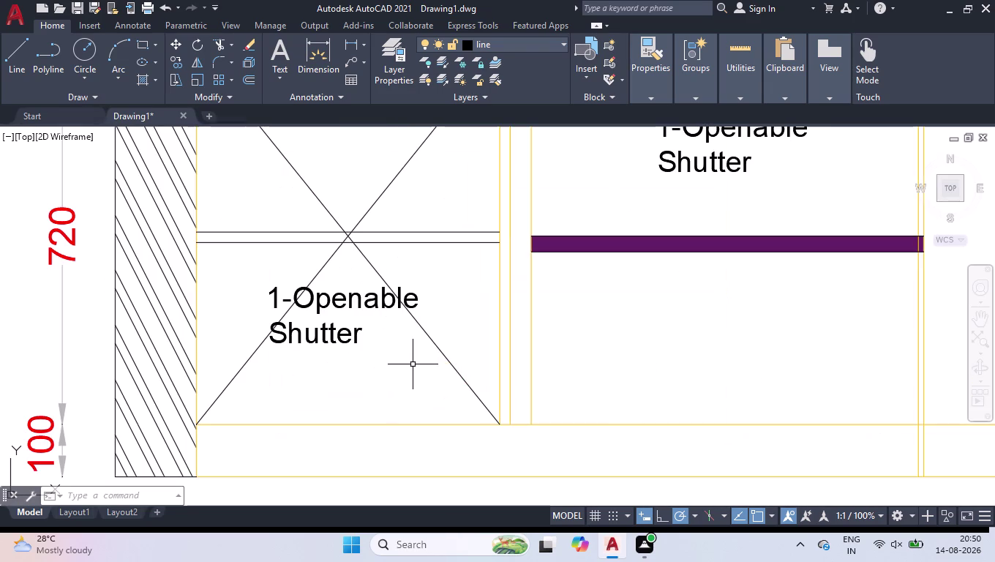
double_click(341, 296)
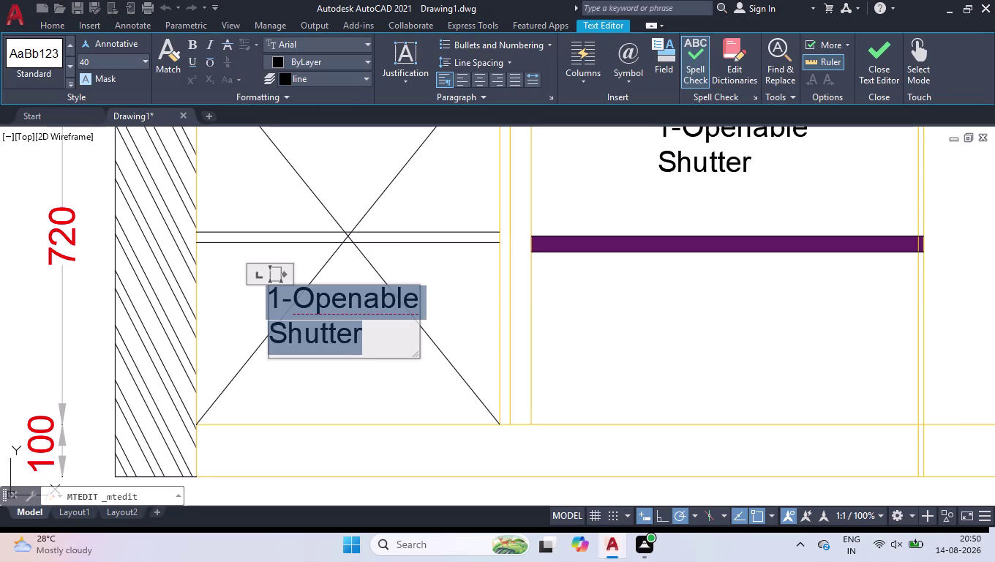
key(b)
key(k)
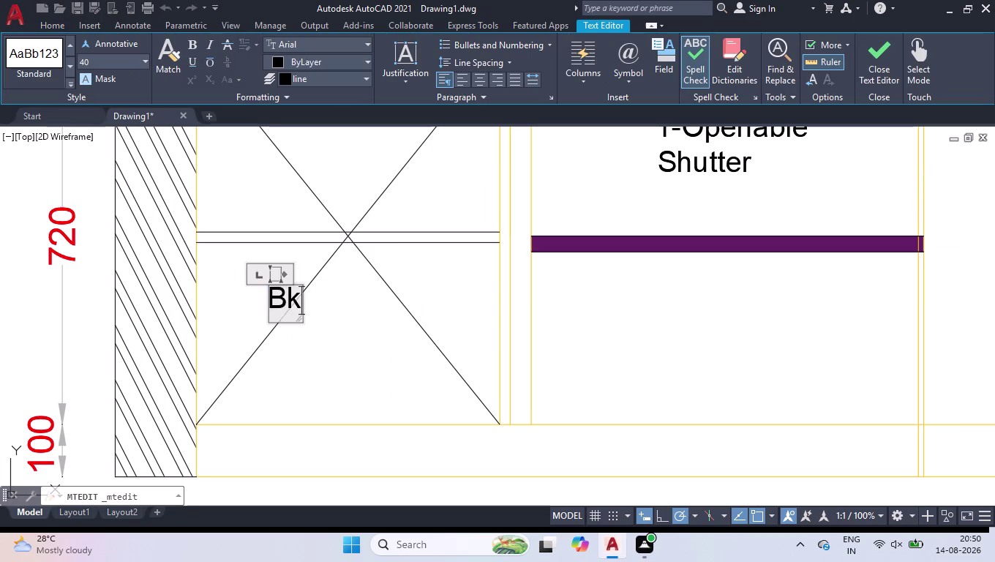
key(BackSpace)
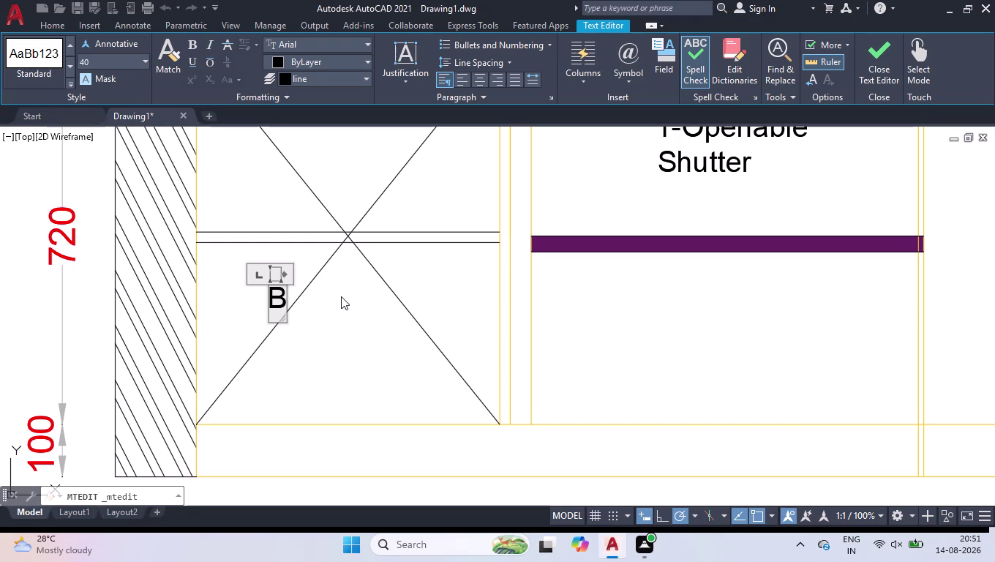
text(lind)
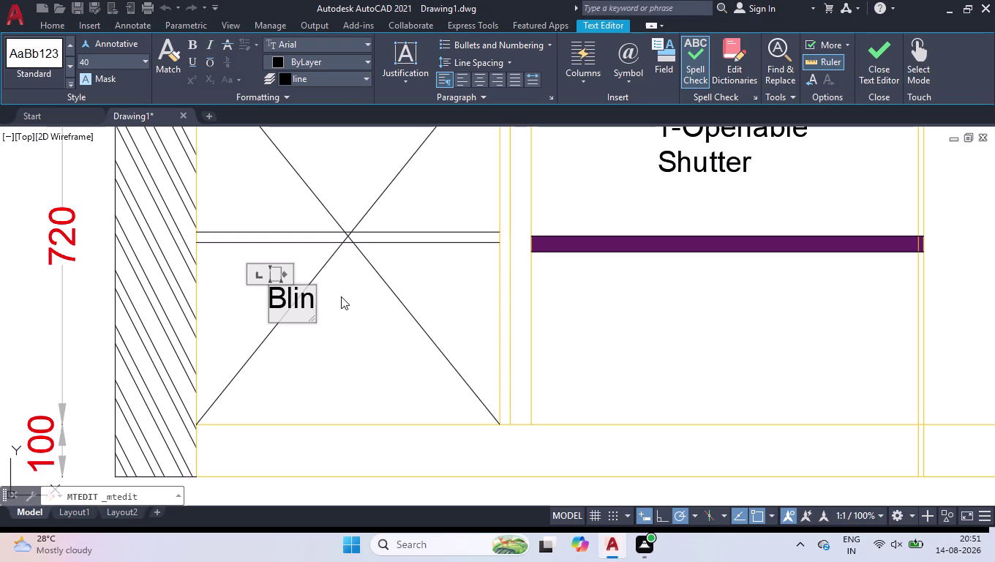
key(space)
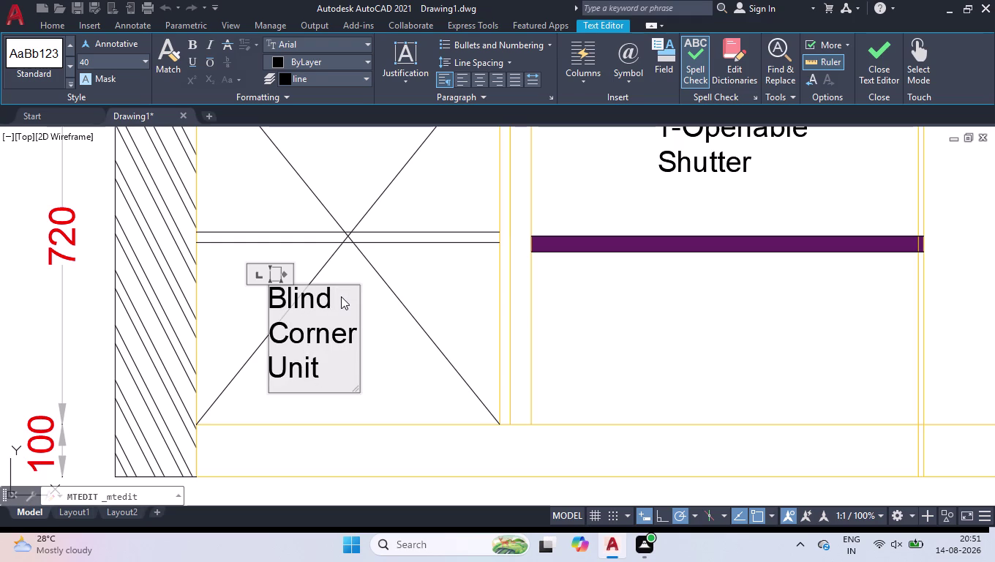
drag(282, 275, 405, 289)
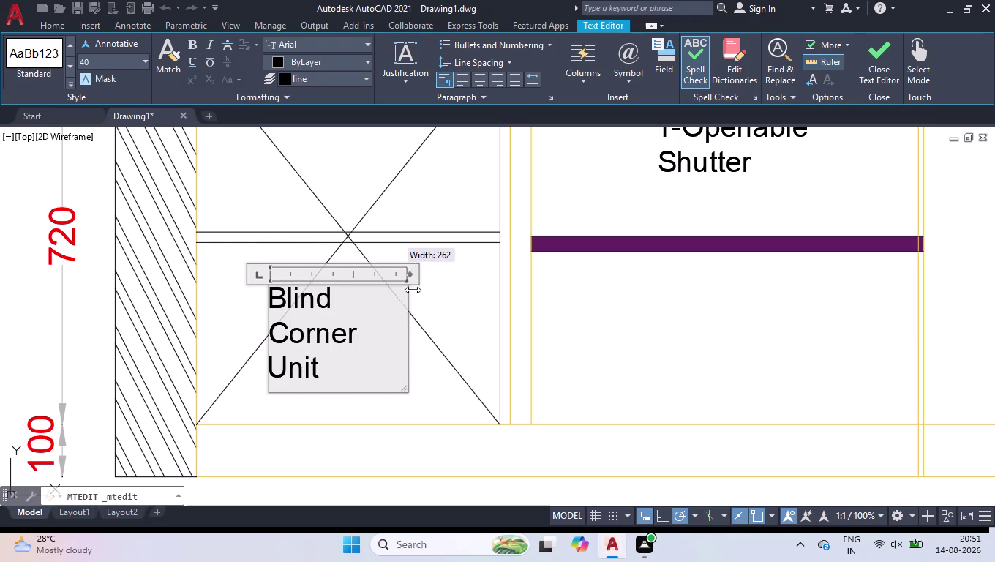
drag(406, 289, 512, 281)
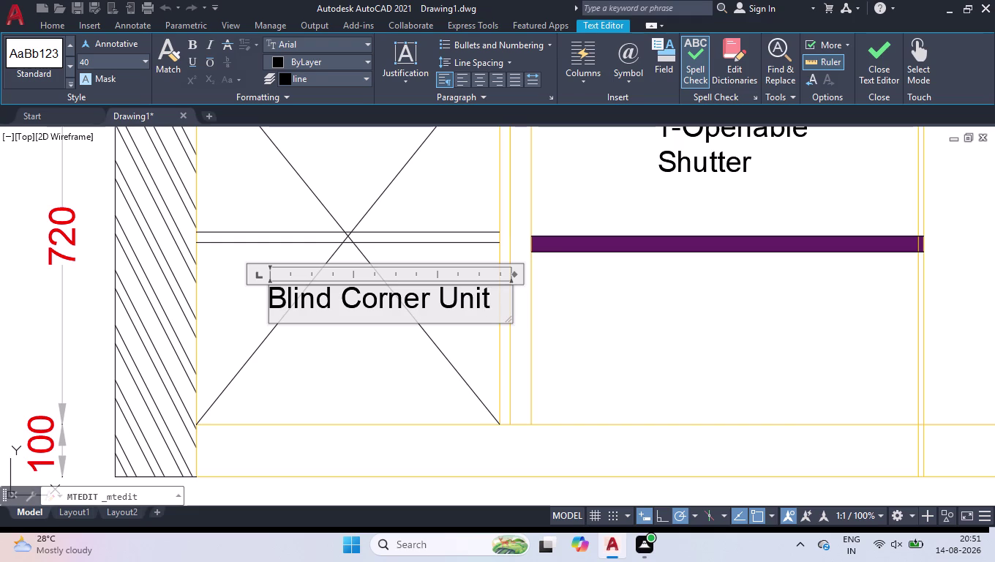
click(655, 397)
Open the neighbouring drawer panel's label for editing.
scroll(down, 3)
scroll(down, 3)
scroll(up, 3)
double_click(682, 201)
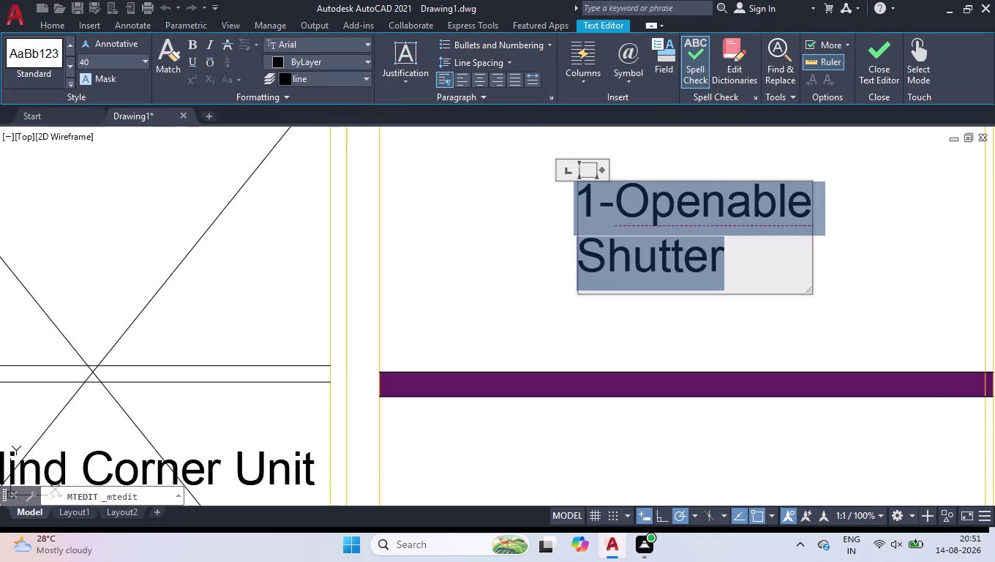
Retype the drawer label as 'Innotech Drawer' on one widened line, then select it.
key(i)
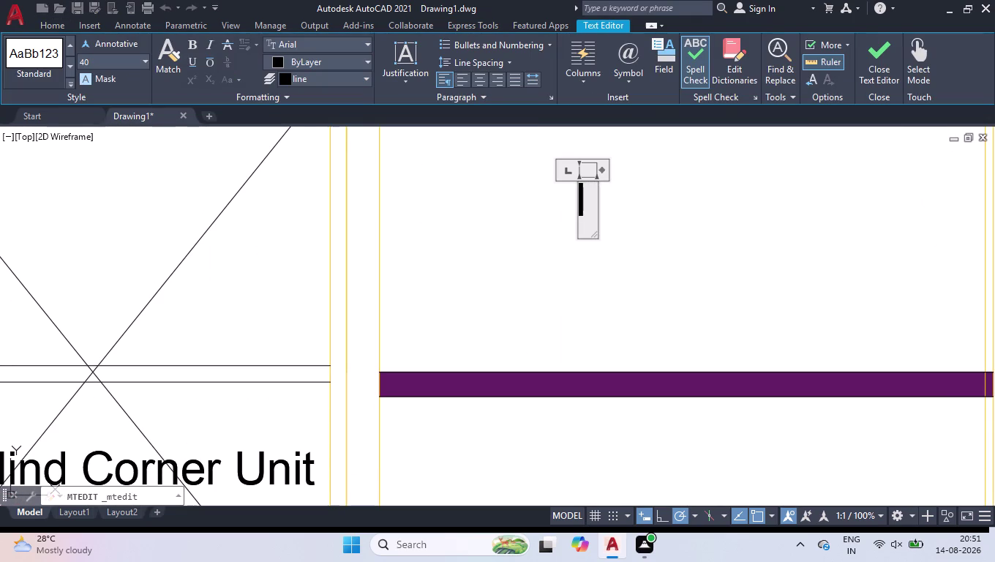
text(nnotech)
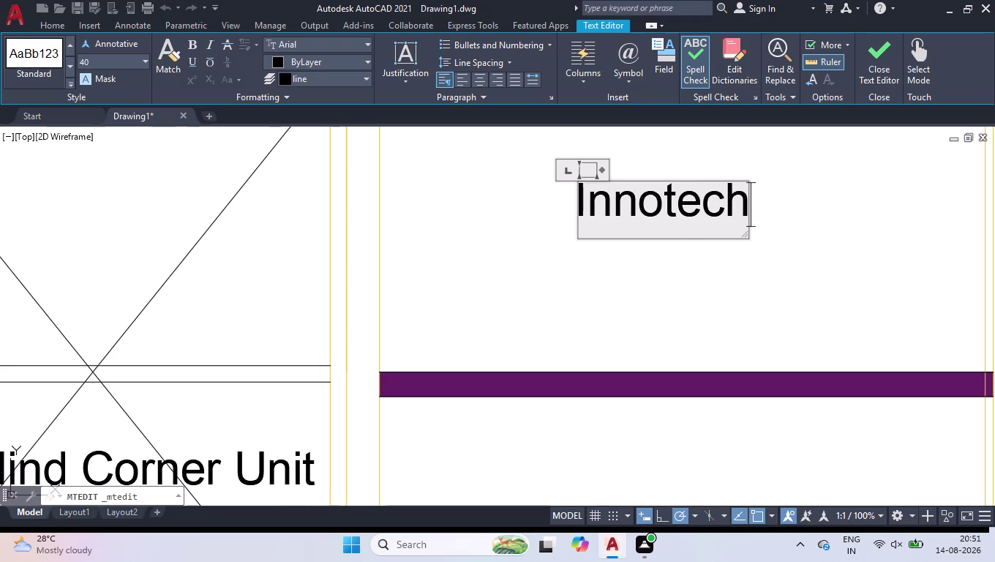
key(space)
key(d)
text(r)
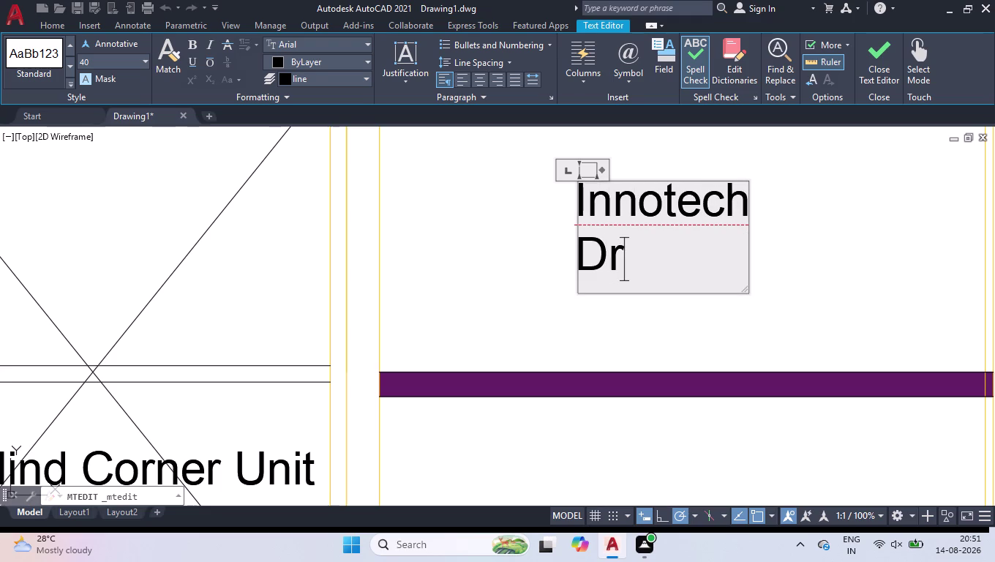
text(awer)
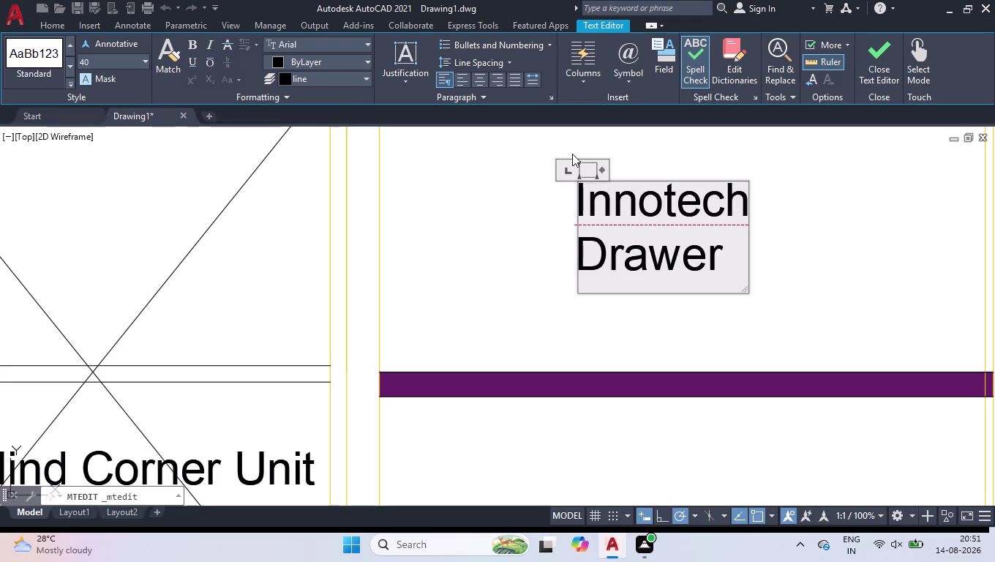
drag(600, 168, 796, 162)
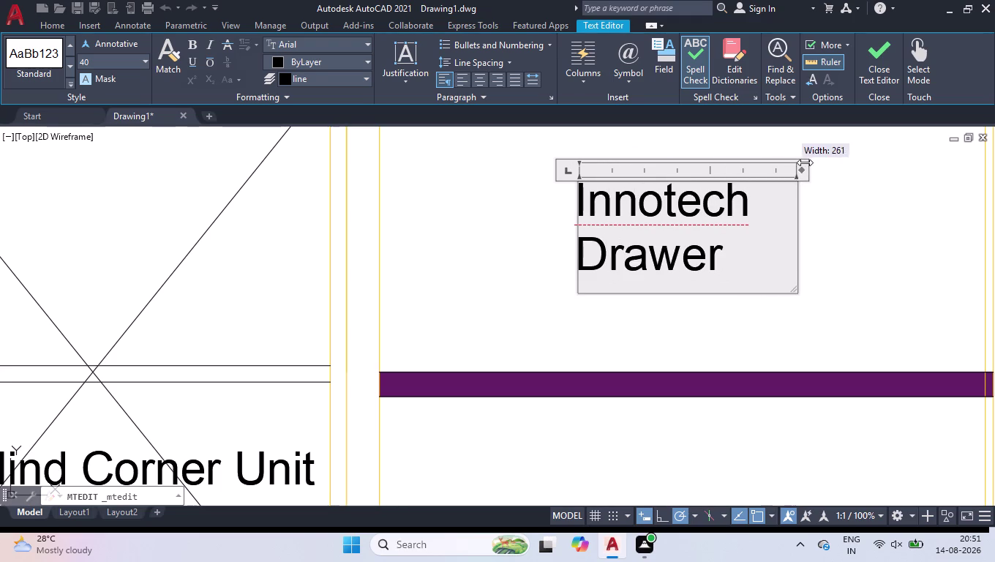
drag(797, 162, 938, 165)
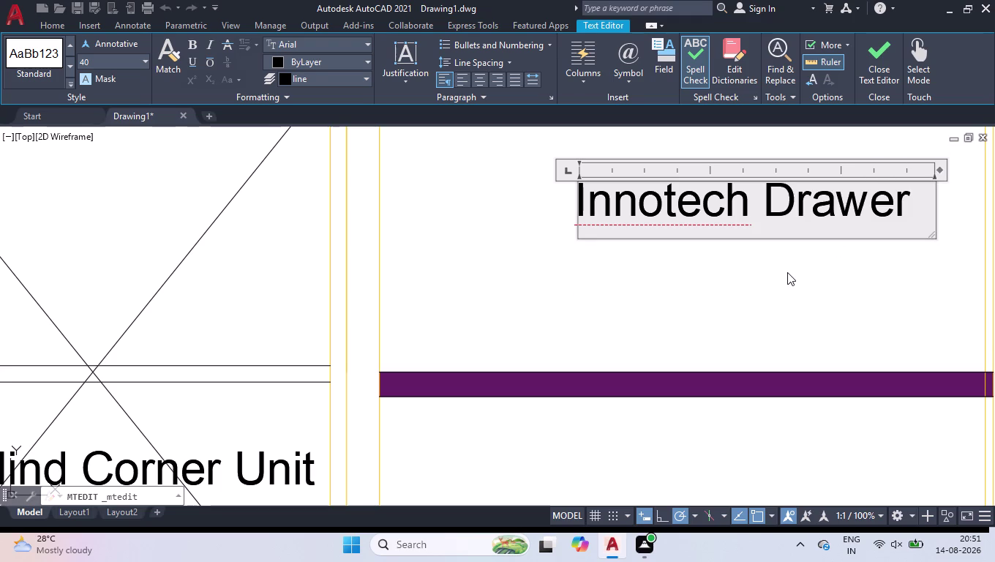